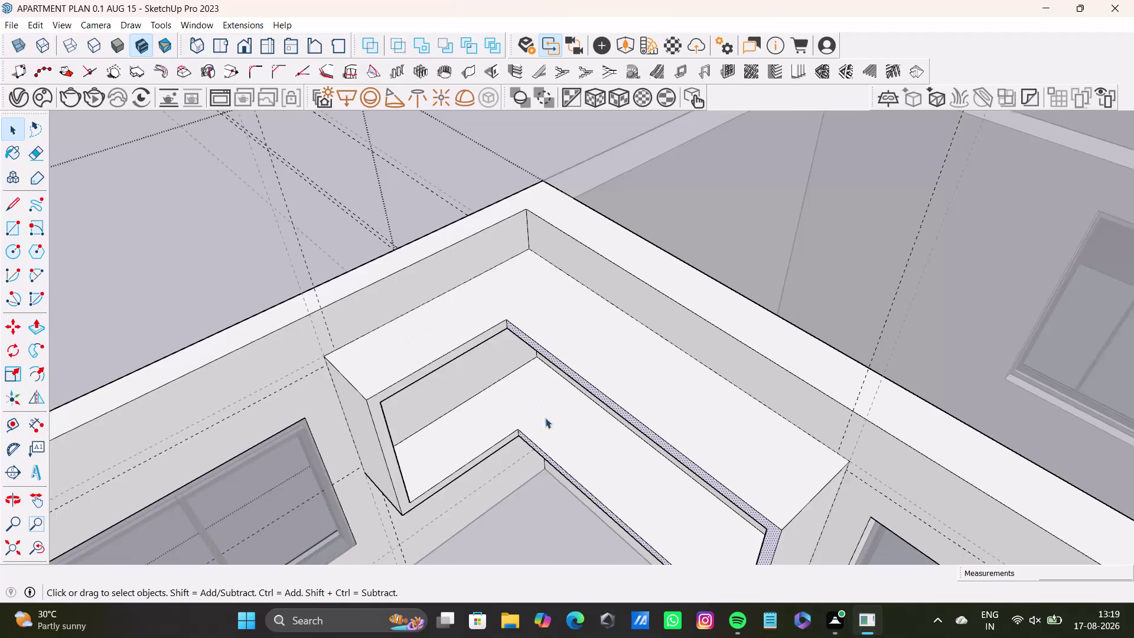
Orbit around the corner cabinet and room to inspect its top, underside and opening.
scroll(down, 3)
middle_drag(519, 434, 532, 316)
scroll(up, 3)
middle_drag(532, 309, 516, 425)
middle_drag(524, 418, 506, 374)
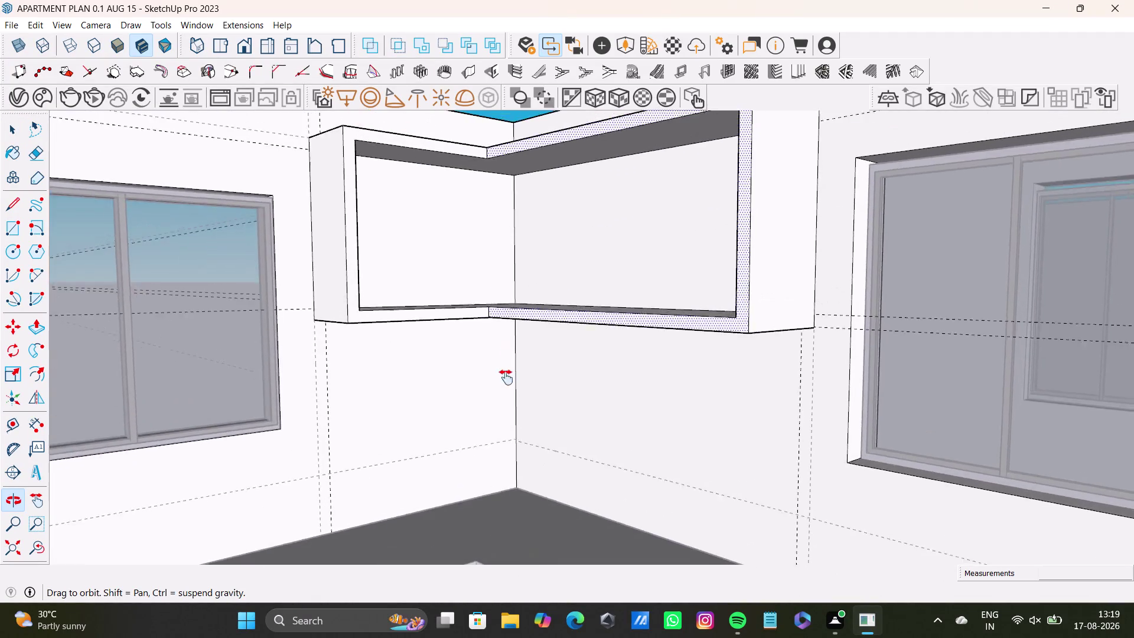
middle_drag(506, 375, 499, 435)
middle_drag(505, 405, 517, 488)
scroll(up, 3)
middle_drag(534, 383, 519, 364)
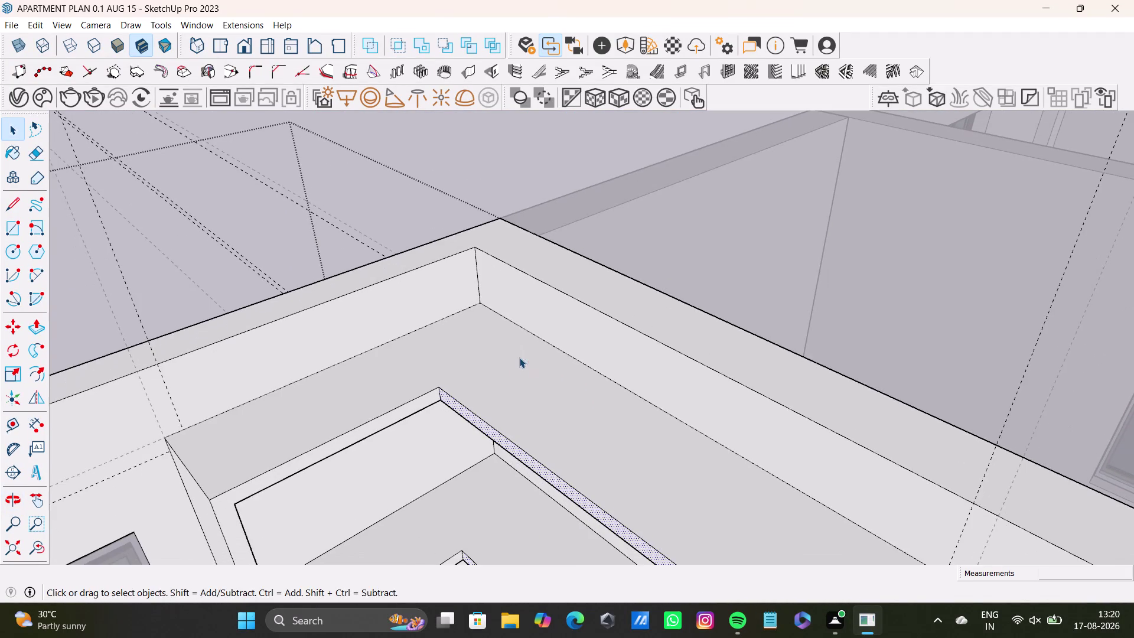
middle_drag(517, 406, 531, 330)
middle_drag(523, 407, 527, 363)
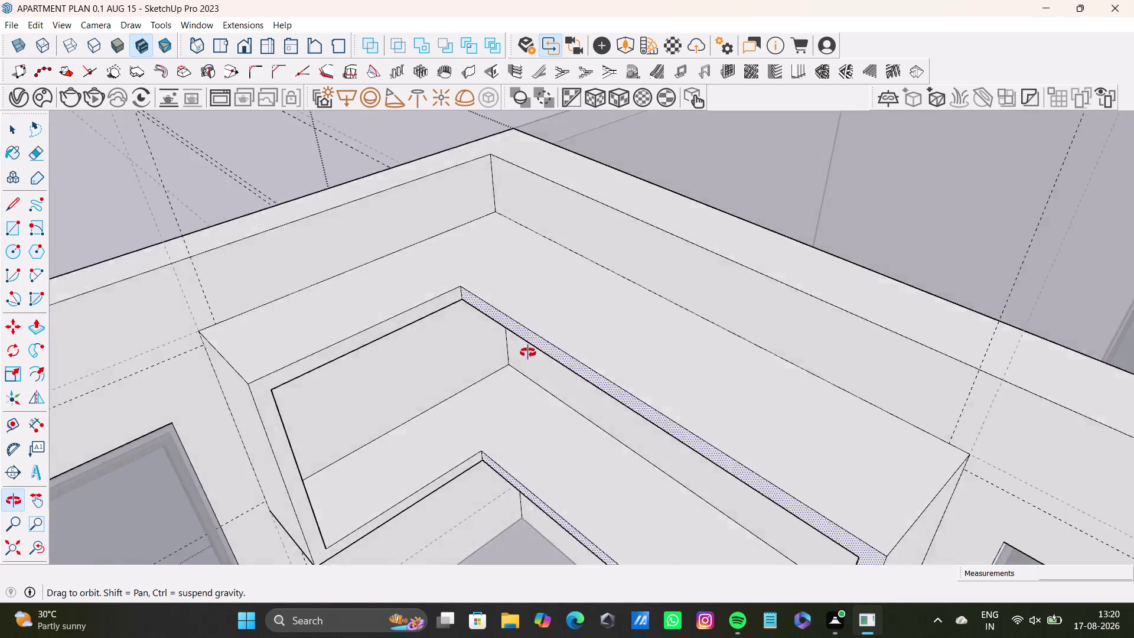
middle_drag(527, 364, 532, 460)
middle_click(536, 453)
middle_drag(543, 437, 531, 437)
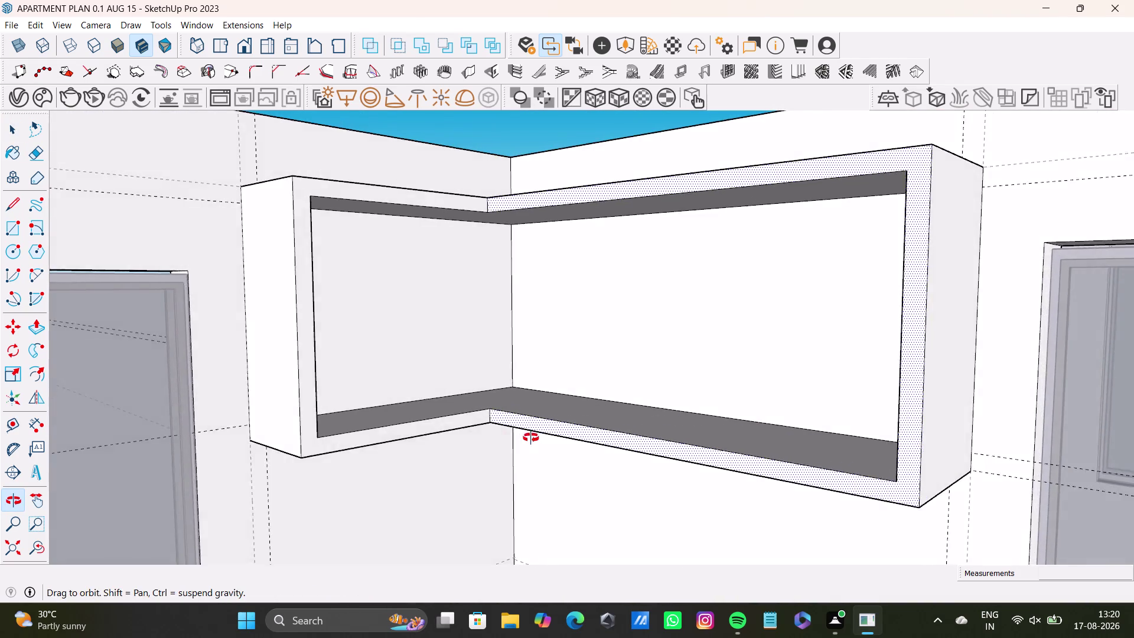
middle_drag(530, 438, 495, 430)
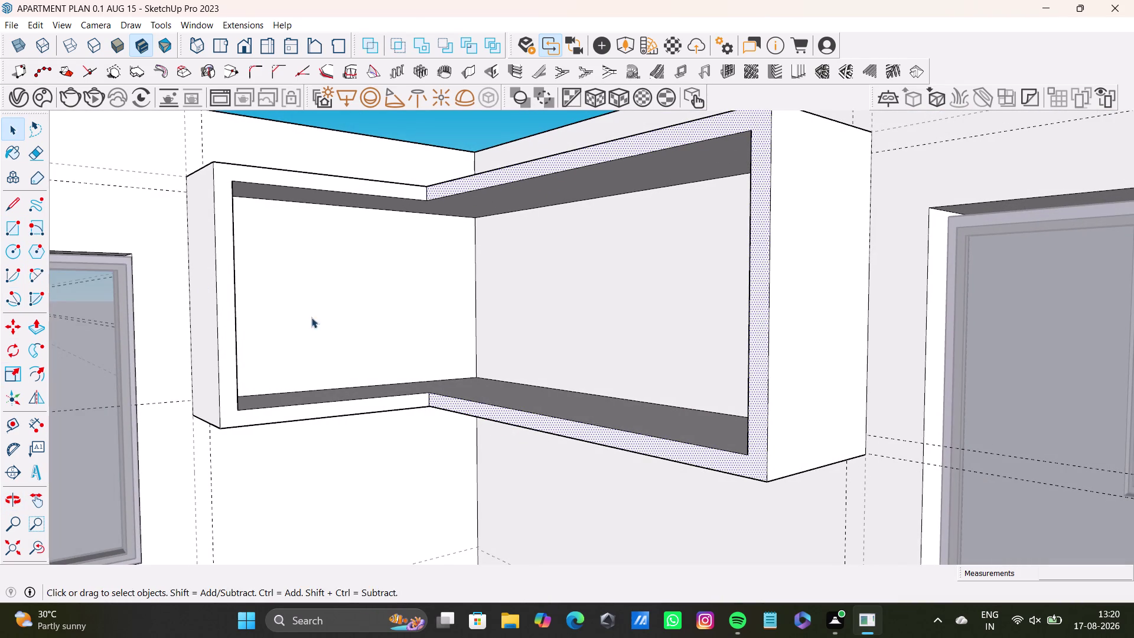
middle_drag(342, 329, 457, 361)
scroll(down, 3)
middle_drag(587, 398, 527, 453)
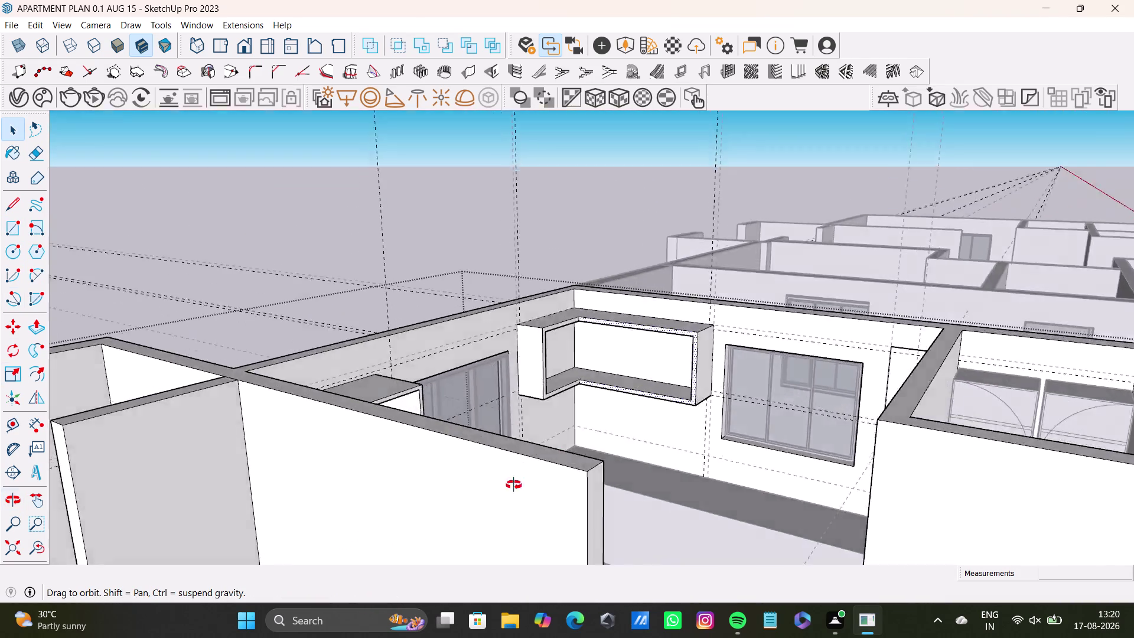
middle_drag(527, 454, 501, 618)
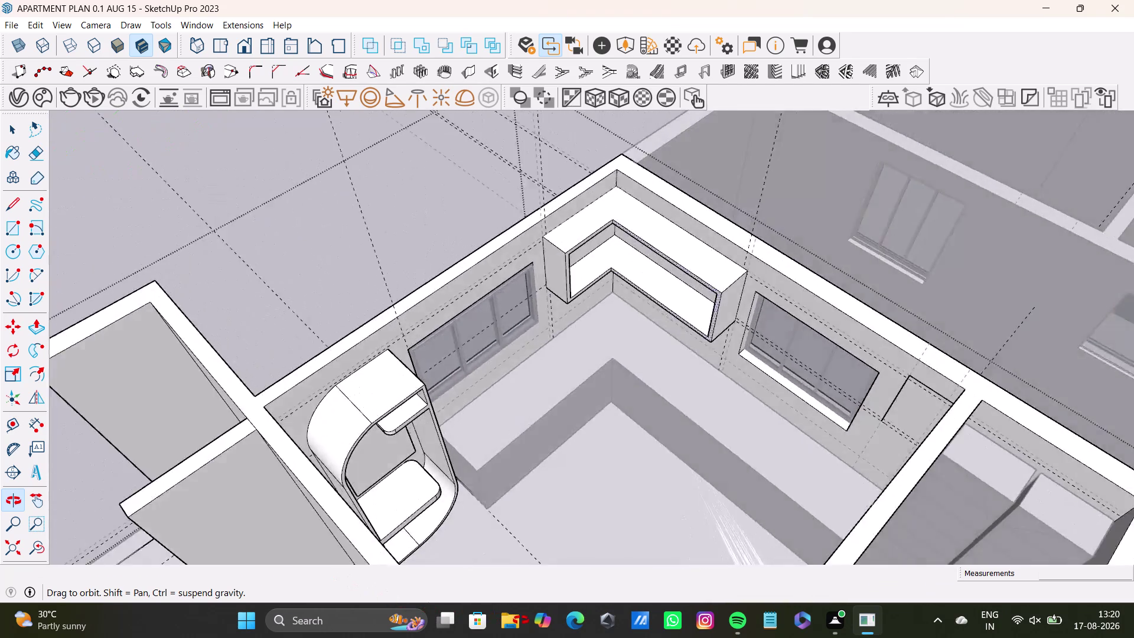
middle_drag(502, 619, 479, 370)
scroll(up, 3)
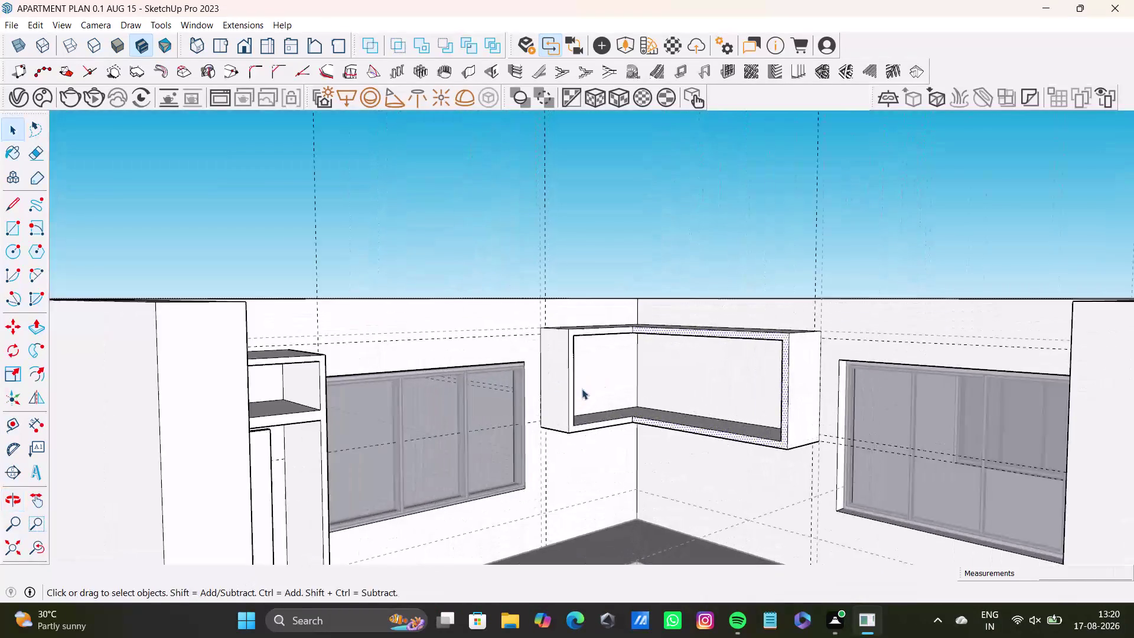
middle_drag(582, 389, 573, 490)
scroll(up, 3)
scroll(up, 3)
middle_drag(741, 486, 612, 477)
middle_drag(522, 406, 691, 426)
scroll(up, 3)
middle_drag(535, 414, 656, 415)
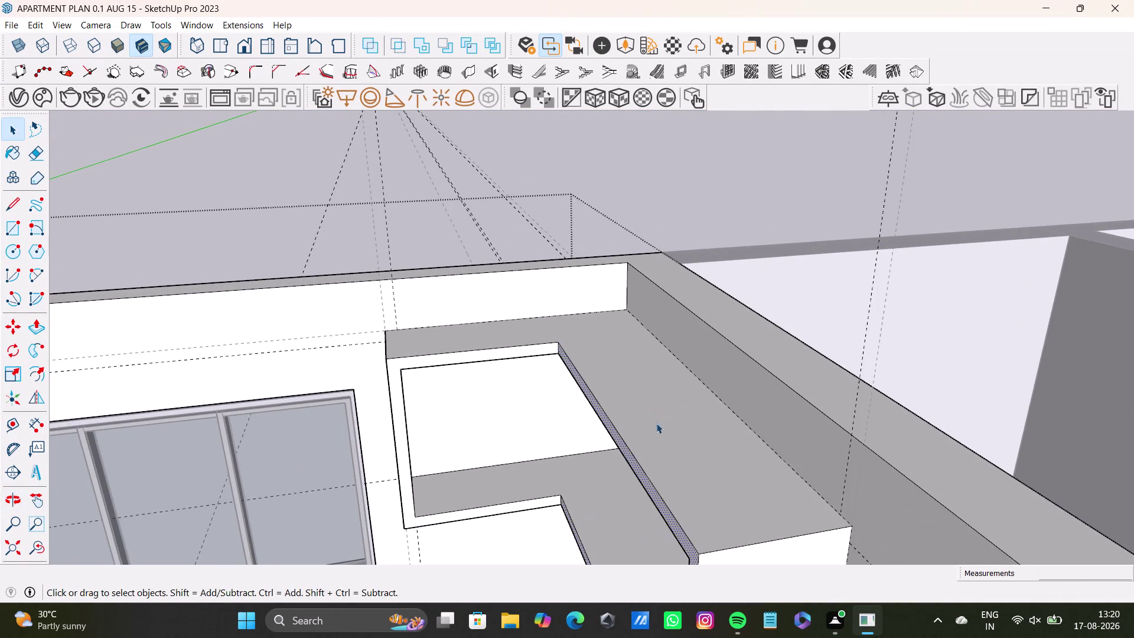
middle_drag(631, 432, 639, 377)
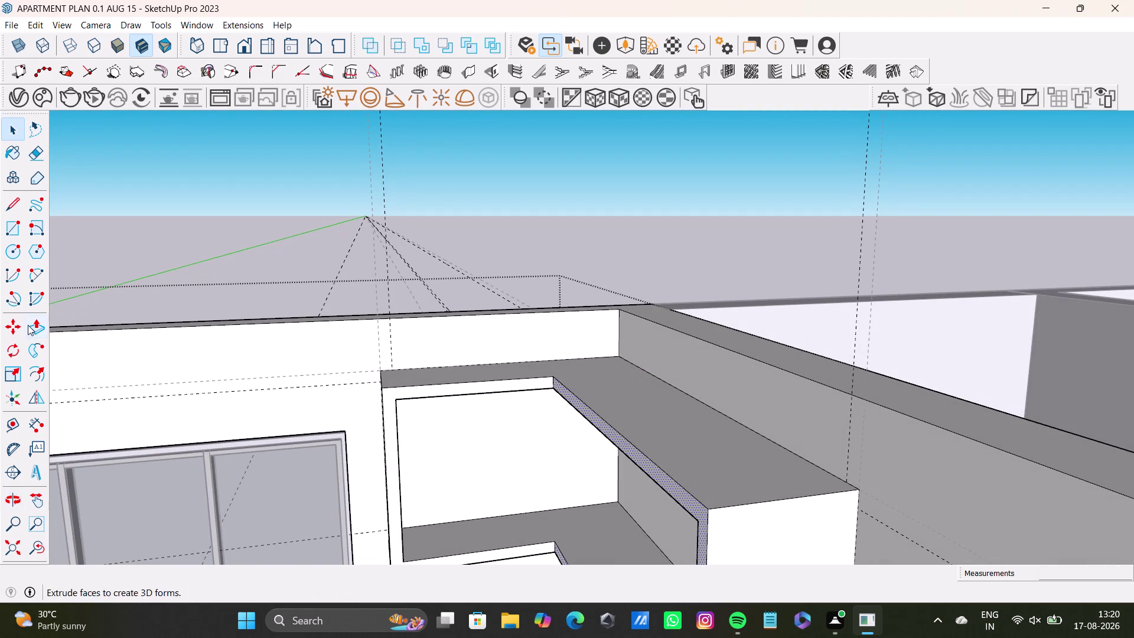
Place a guide line from the cabinet's inner side edge across its back face.
click(14, 231)
click(8, 425)
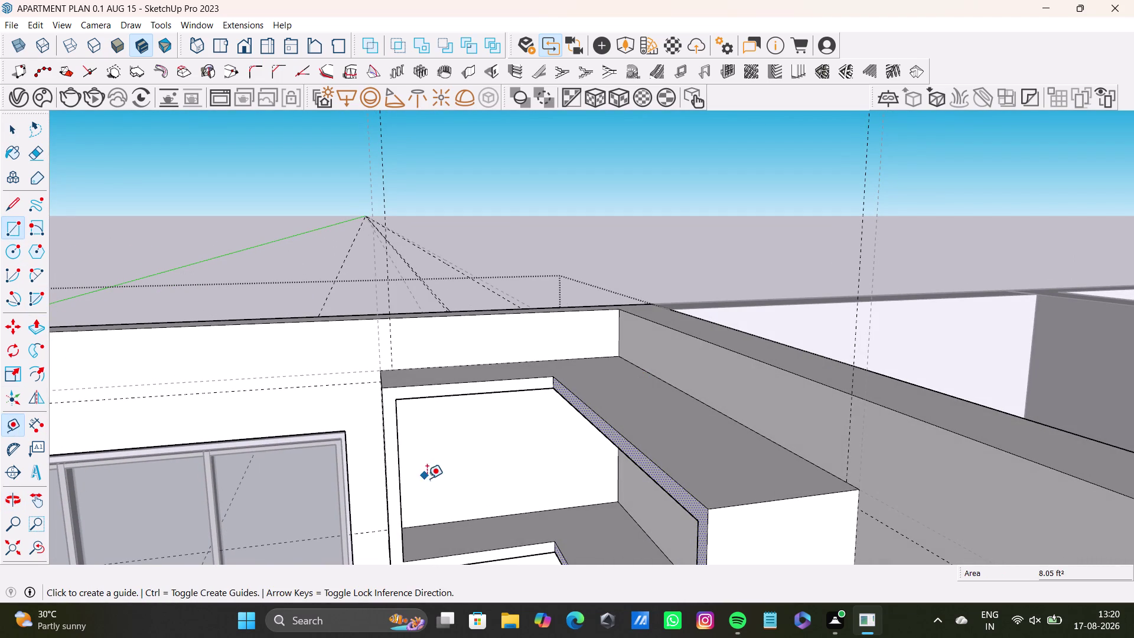
scroll(up, 3)
click(393, 485)
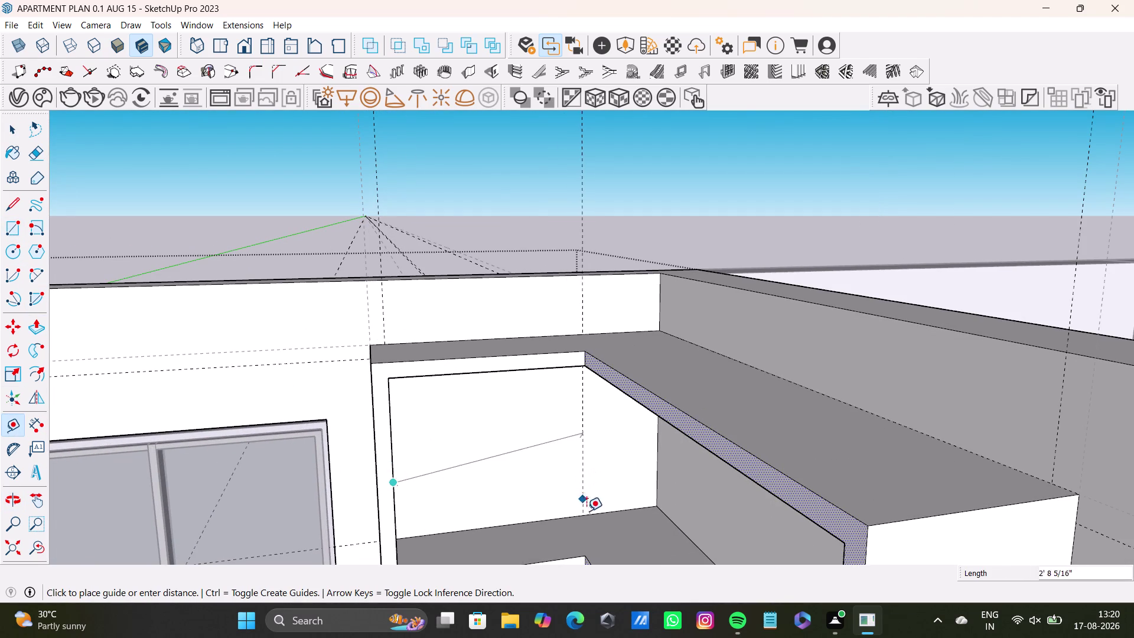
middle_drag(587, 550, 578, 476)
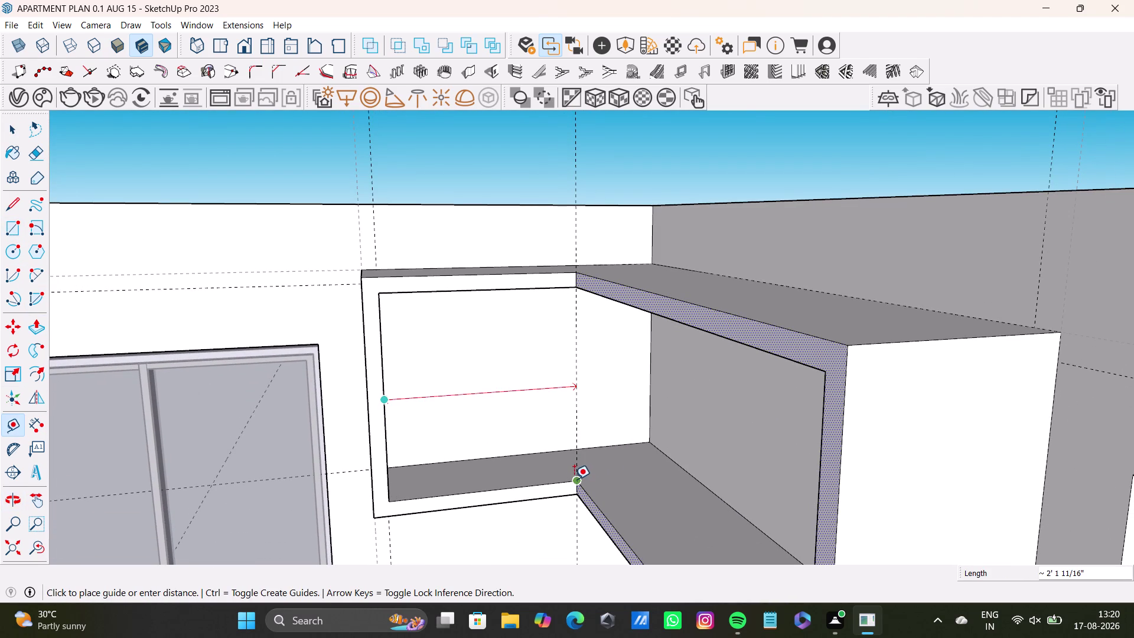
click(573, 478)
Mark guide points along the lower shelf from its inner corner, then undo the last two.
middle_drag(569, 491, 660, 516)
middle_drag(652, 433, 449, 418)
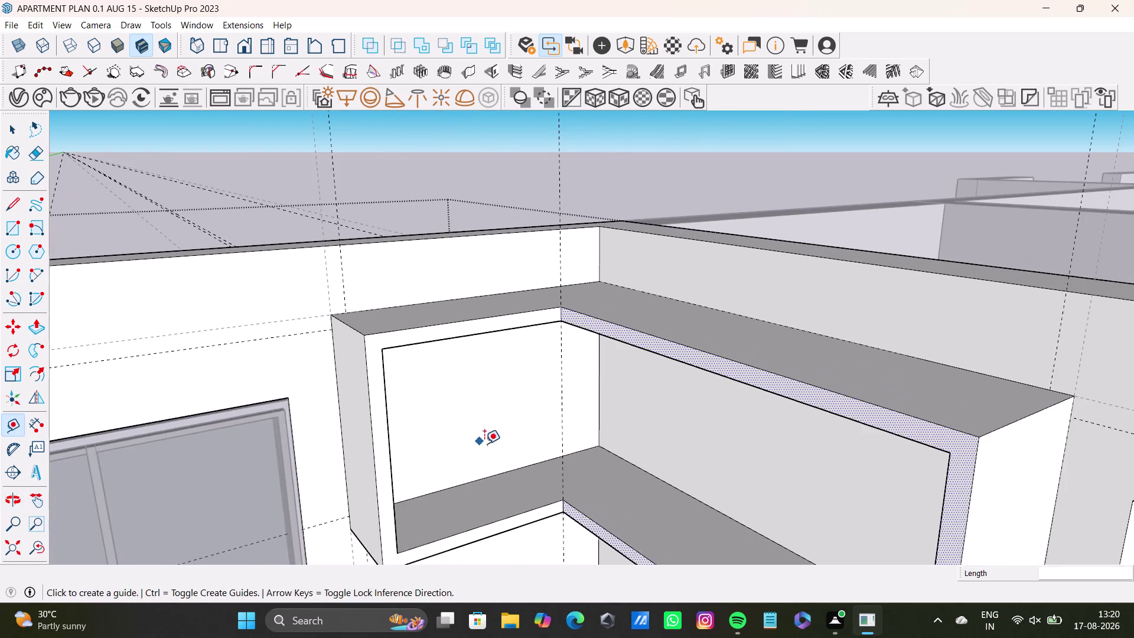
middle_drag(484, 451, 600, 507)
middle_drag(707, 466, 403, 325)
middle_drag(603, 441, 649, 451)
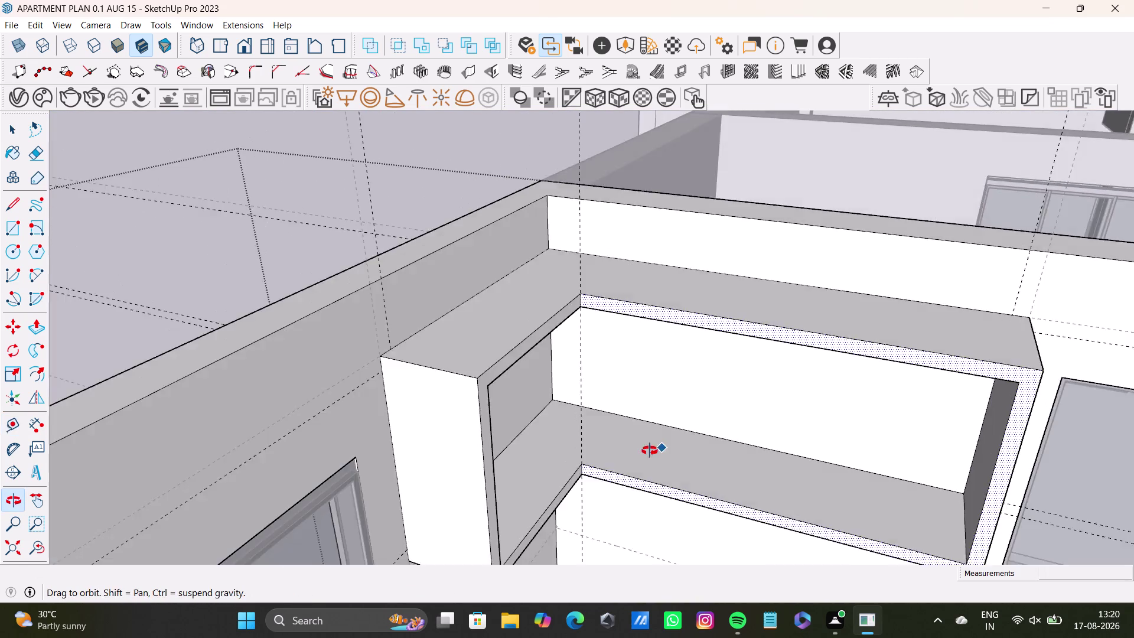
middle_drag(650, 451, 651, 421)
drag(584, 383, 592, 383)
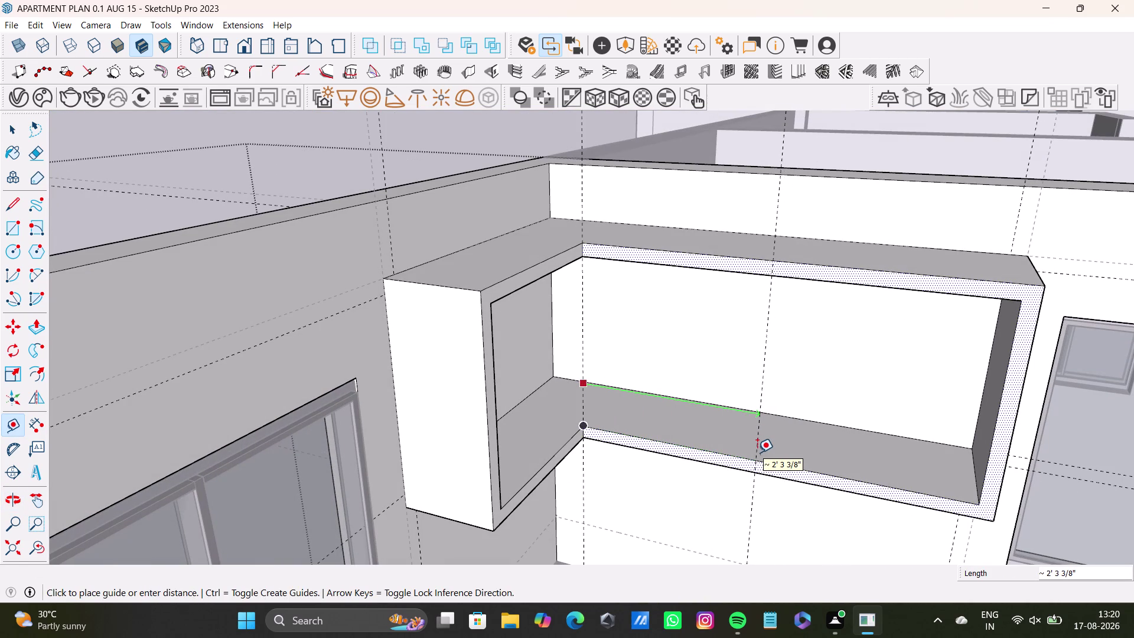
click(695, 459)
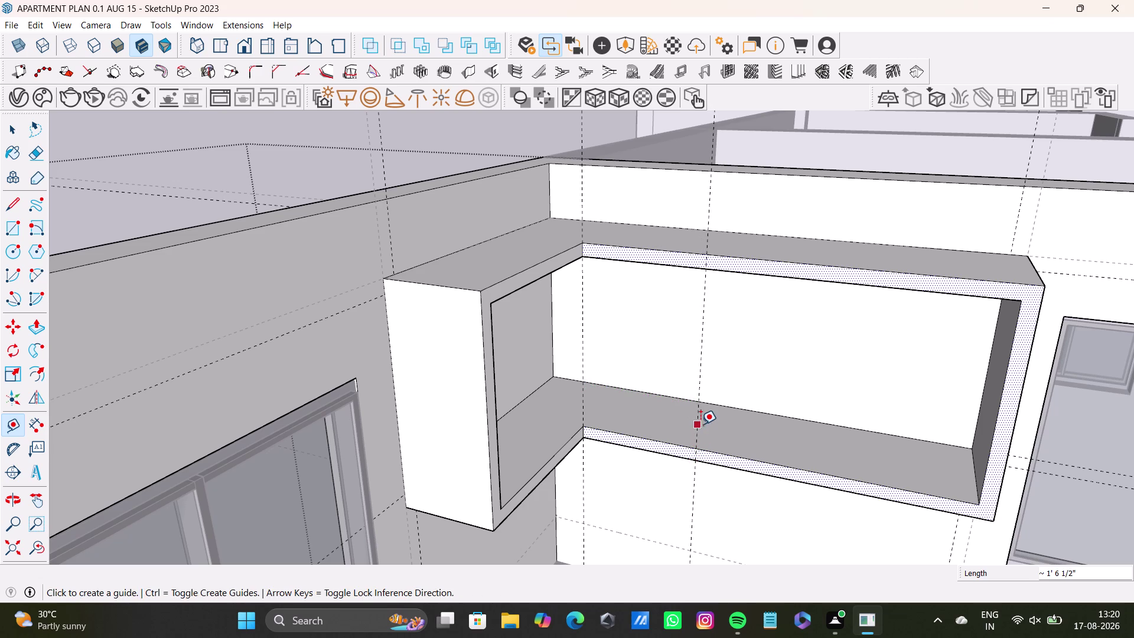
click(700, 424)
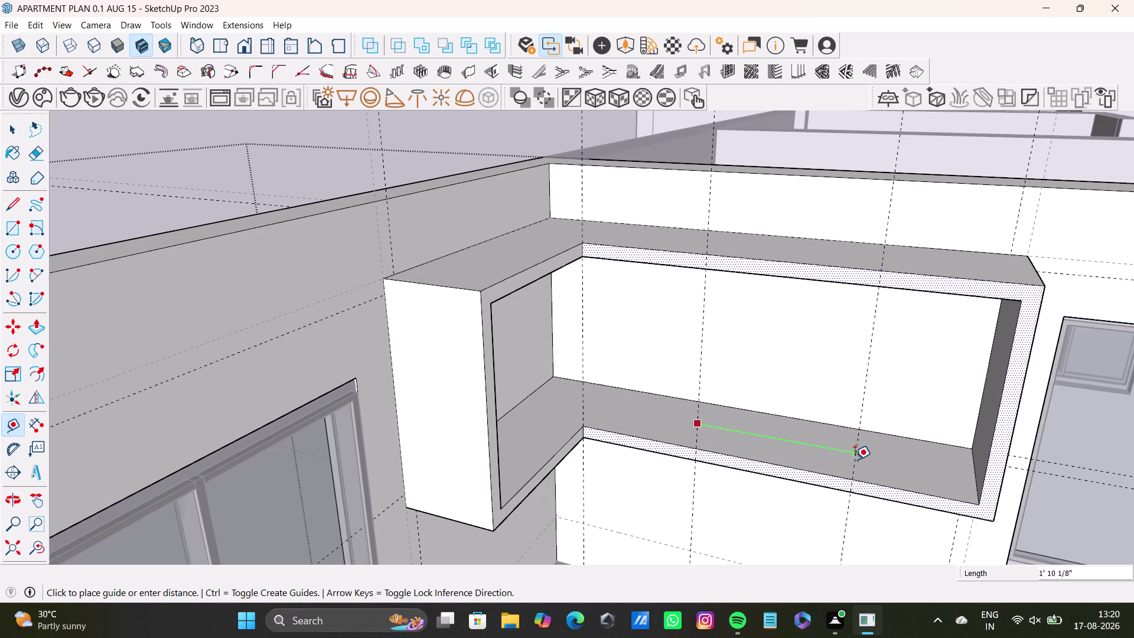
click(814, 461)
drag(814, 445, 850, 449)
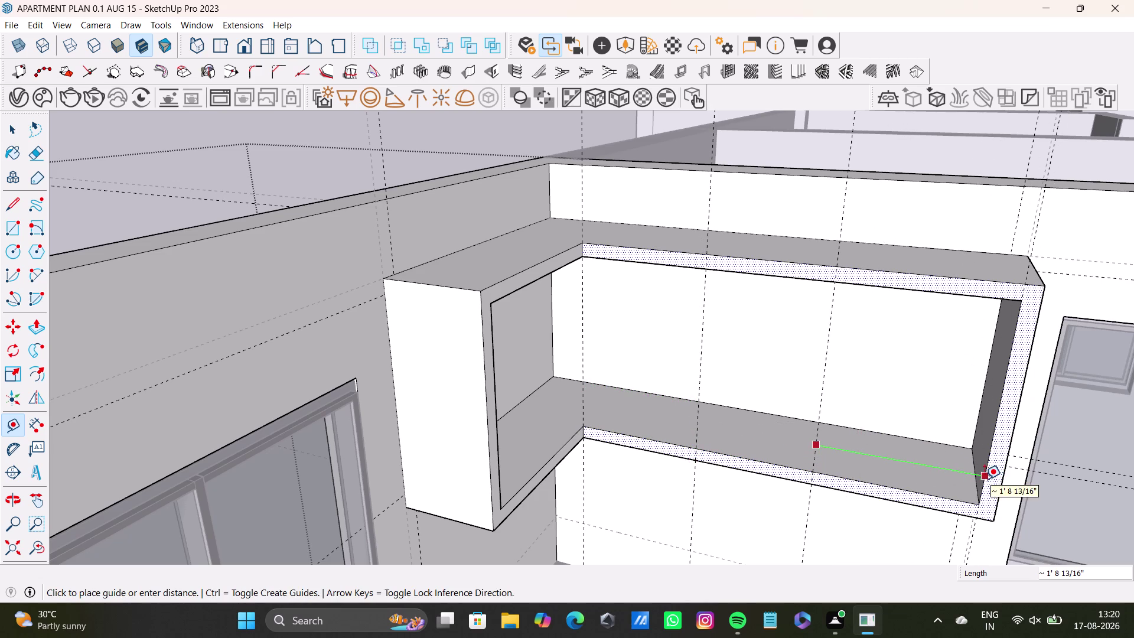
key(ctrl+z)
key(ctrl+z)
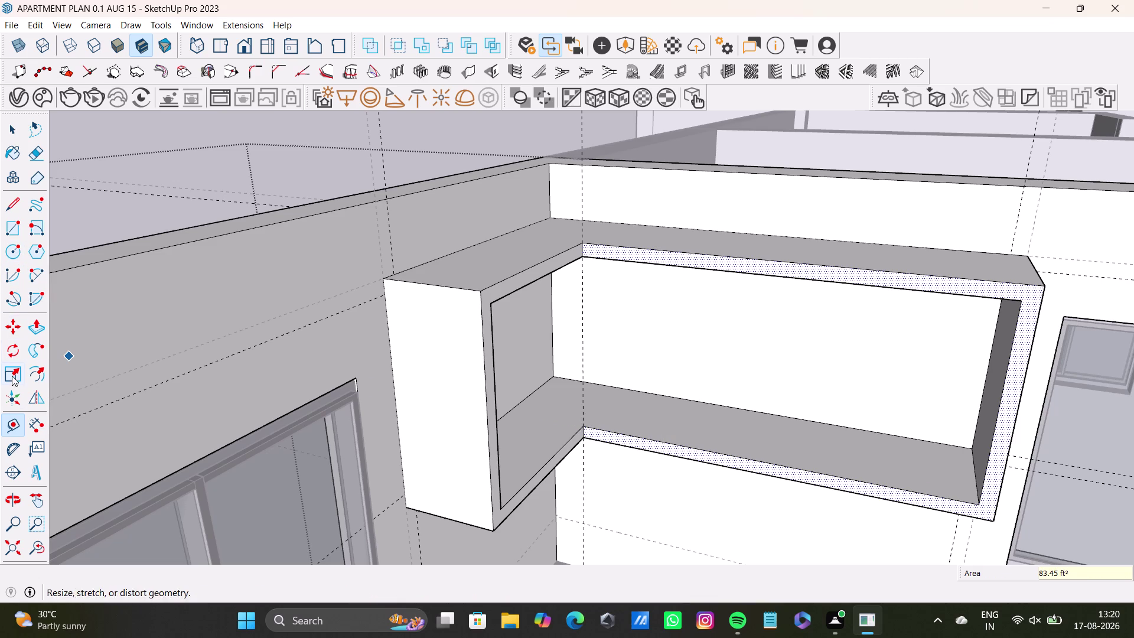
Re-mark guide points along the lower shelf out to its end, then return to Select.
drag(5, 425, 11, 424)
click(586, 386)
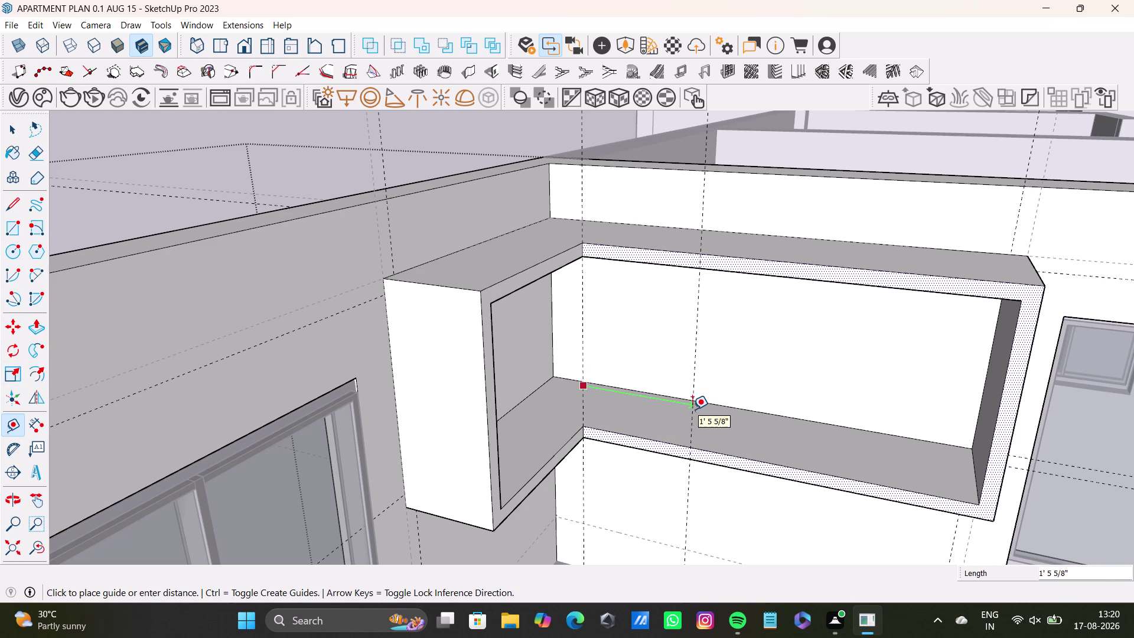
click(691, 409)
drag(693, 411, 703, 412)
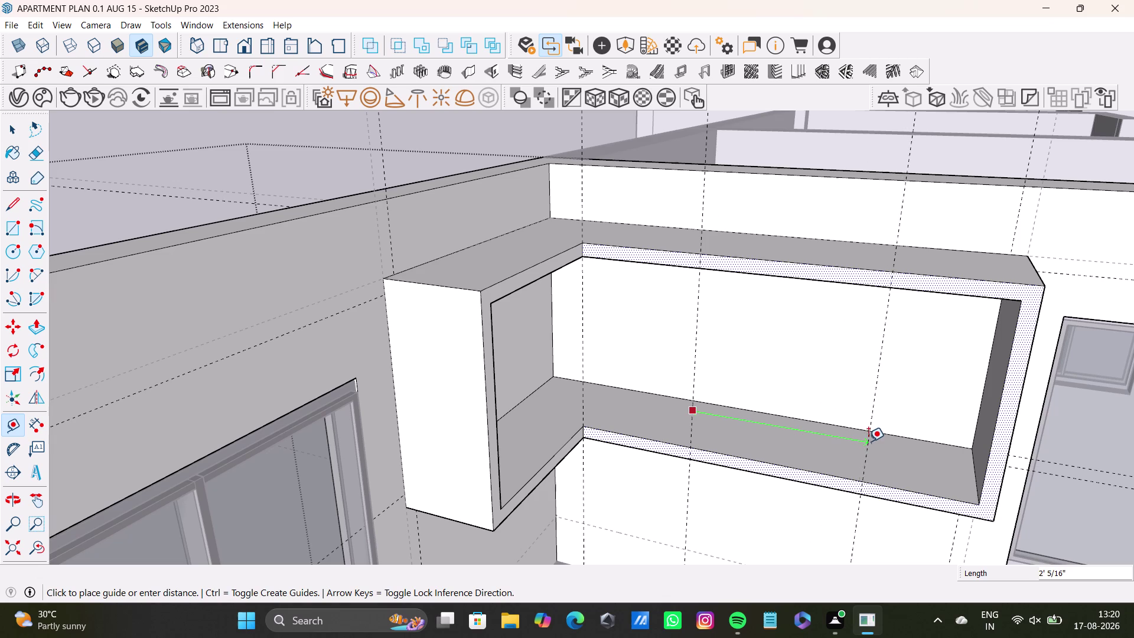
click(872, 442)
click(869, 441)
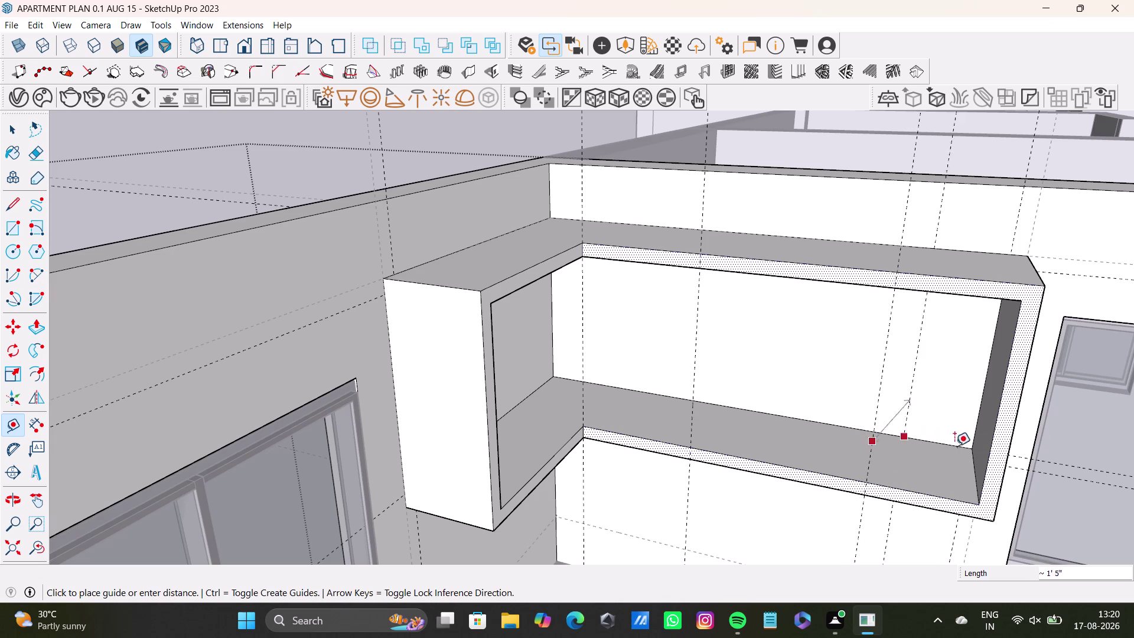
click(989, 457)
key(space)
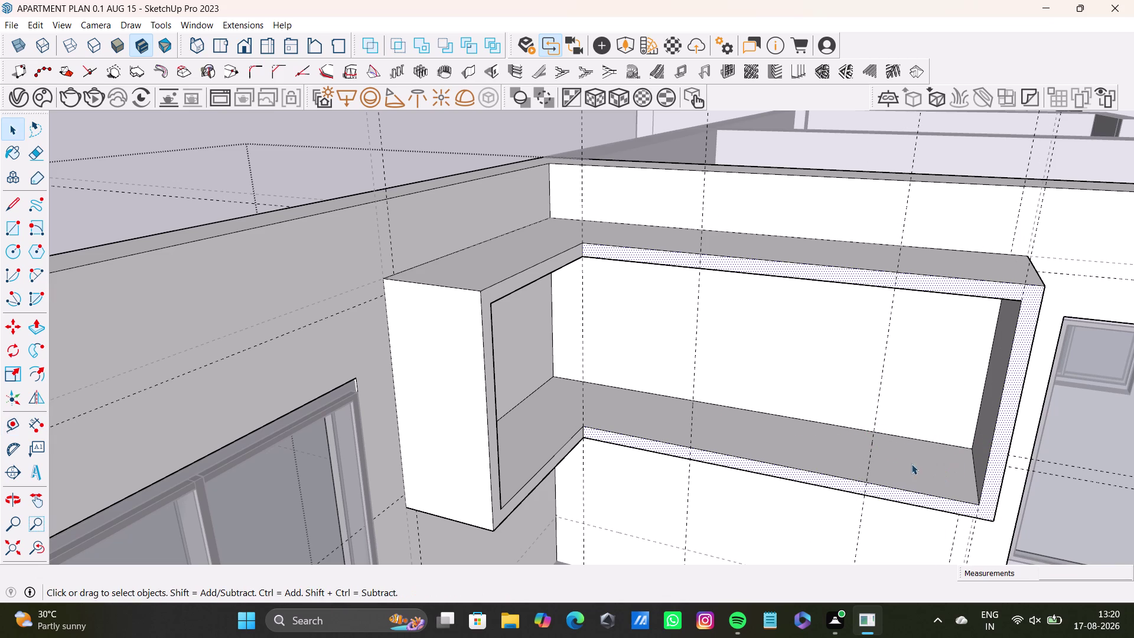
middle_drag(911, 463, 811, 465)
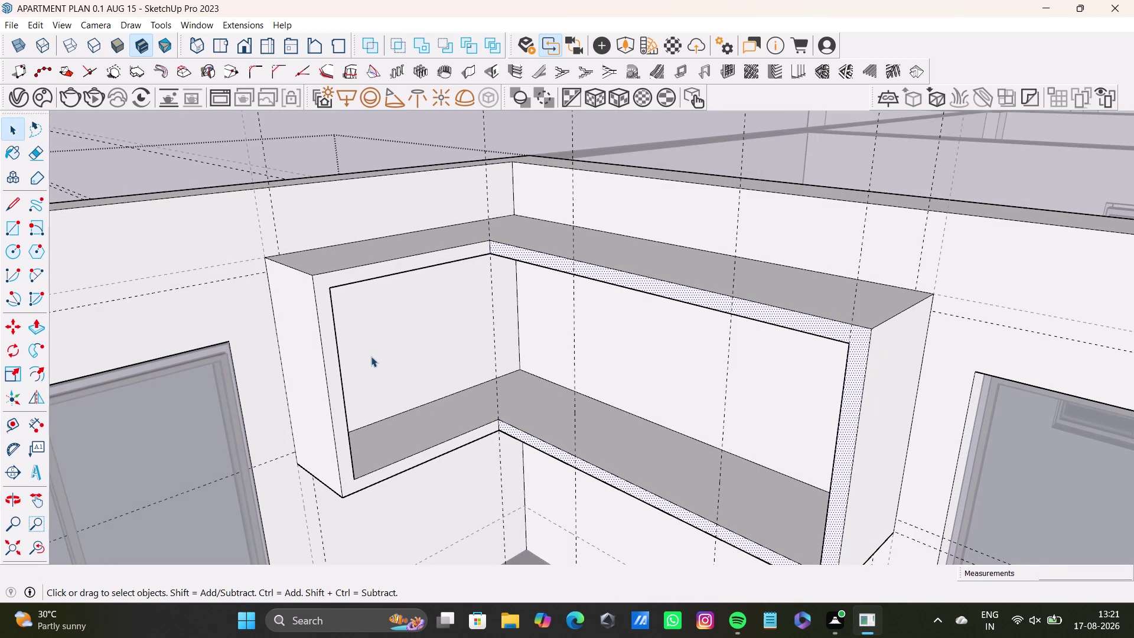
click(12, 229)
scroll(up, 3)
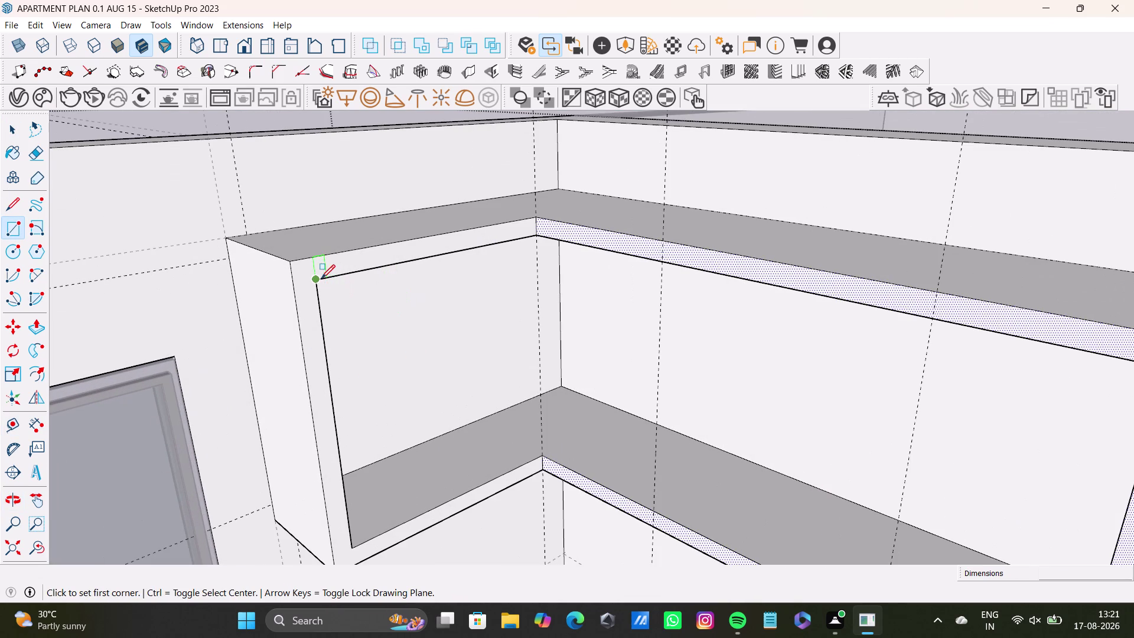
click(319, 280)
click(540, 454)
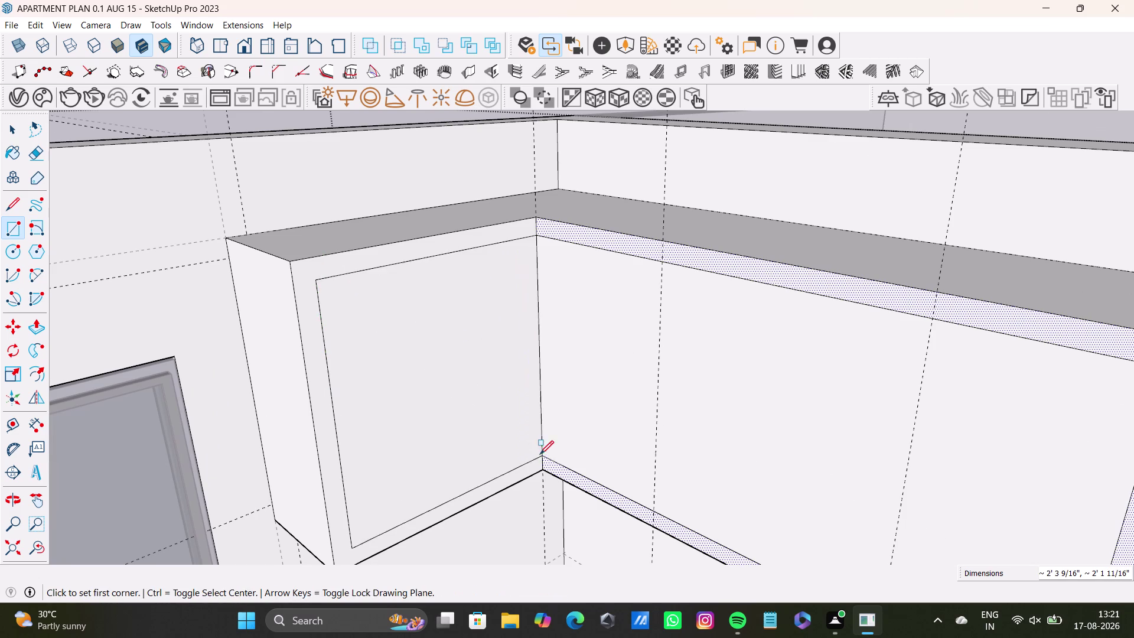
middle_drag(559, 470, 667, 494)
middle_drag(676, 421, 605, 399)
middle_drag(633, 412, 565, 362)
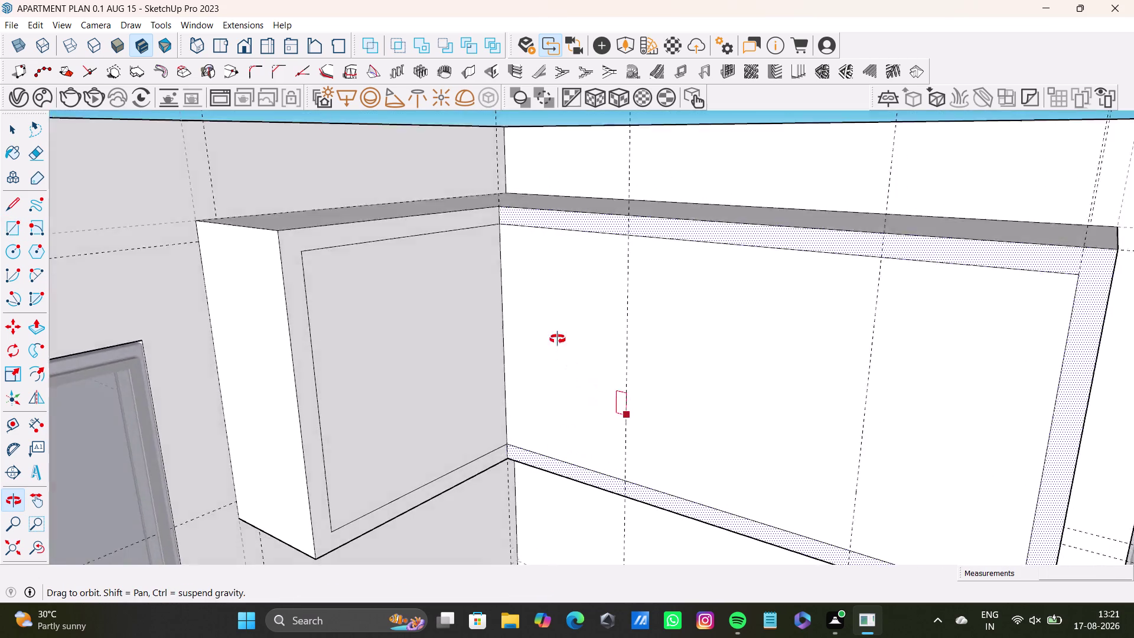
middle_drag(565, 362, 562, 319)
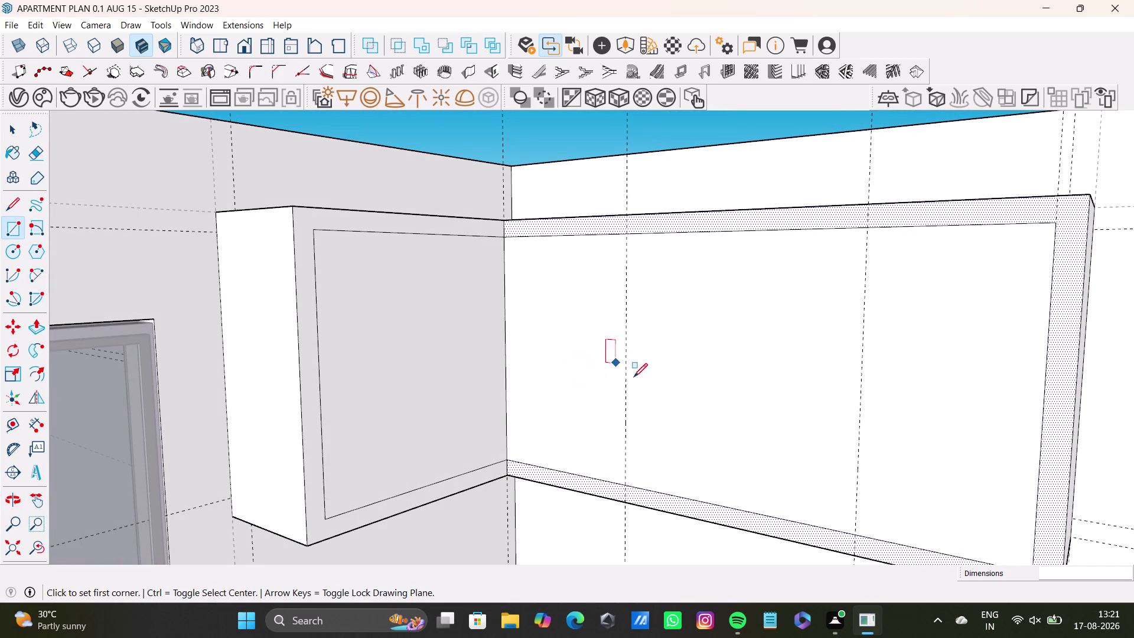
middle_drag(572, 400, 566, 440)
key(ctrl+z)
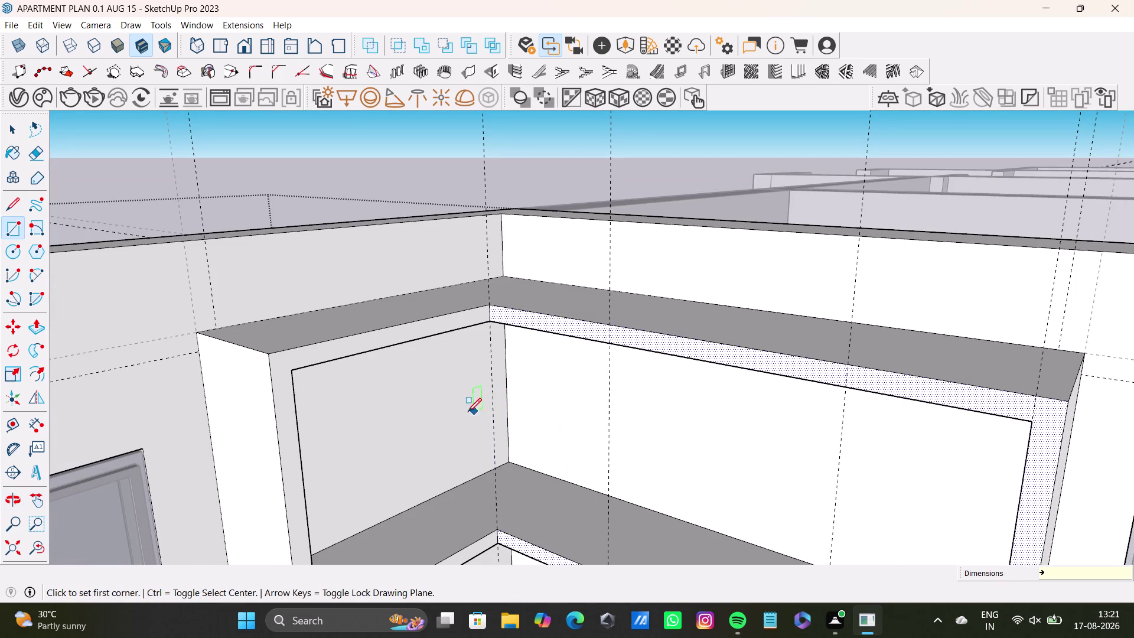
middle_drag(496, 427, 495, 326)
middle_drag(529, 338, 506, 329)
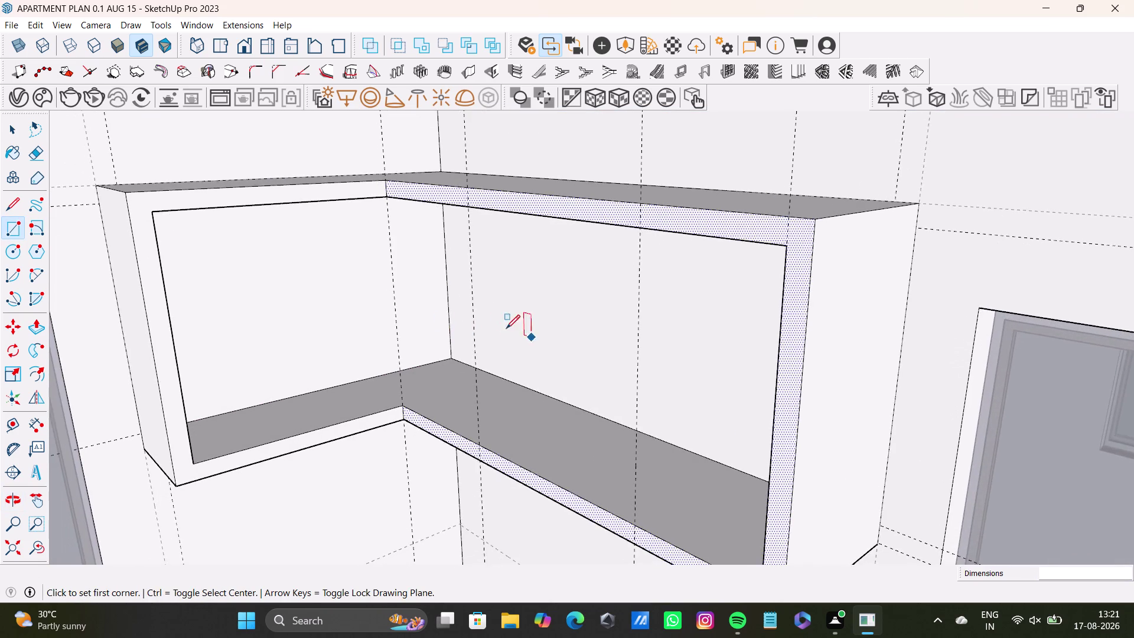
scroll(up, 3)
middle_drag(418, 328, 476, 384)
middle_drag(472, 361, 477, 350)
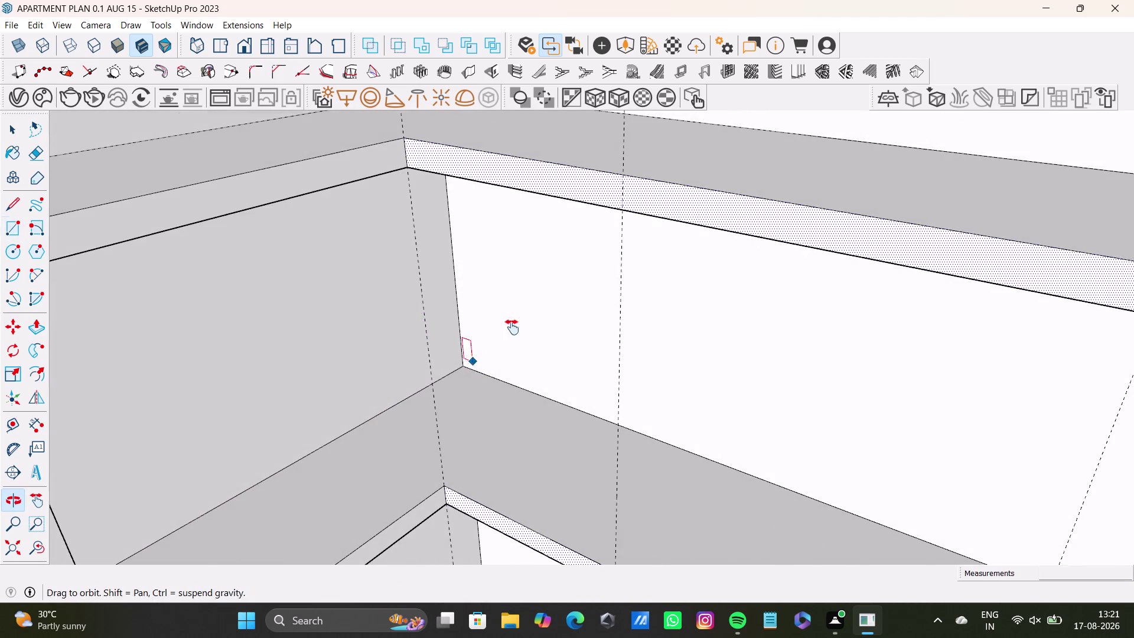
middle_drag(477, 350, 578, 304)
middle_drag(636, 342, 539, 383)
middle_drag(503, 356, 650, 353)
middle_drag(692, 372, 565, 385)
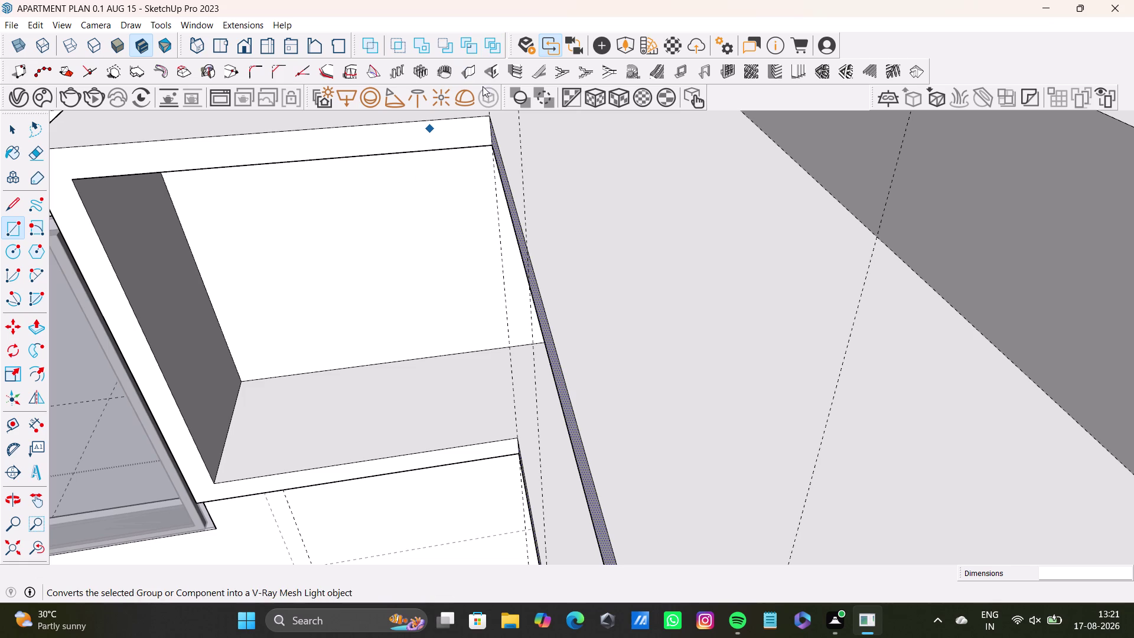
Draw a rectangular panel face across the cabinet's left front opening.
scroll(down, 3)
middle_drag(384, 297, 560, 298)
middle_drag(571, 293, 557, 288)
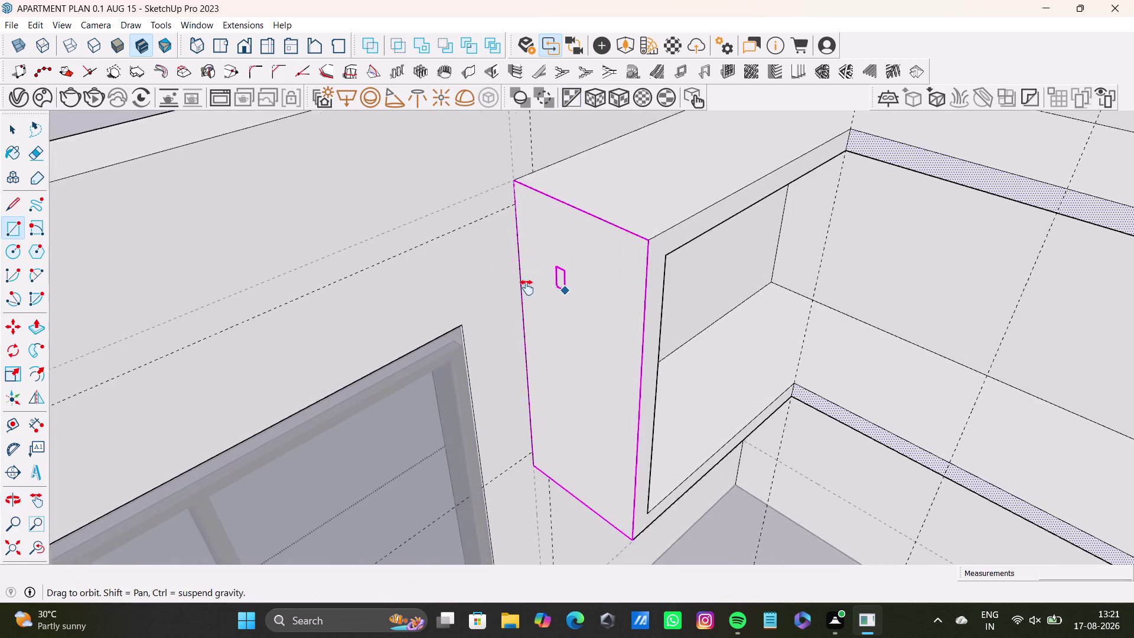
middle_drag(557, 288, 475, 293)
middle_drag(621, 330, 529, 384)
middle_drag(531, 373, 531, 348)
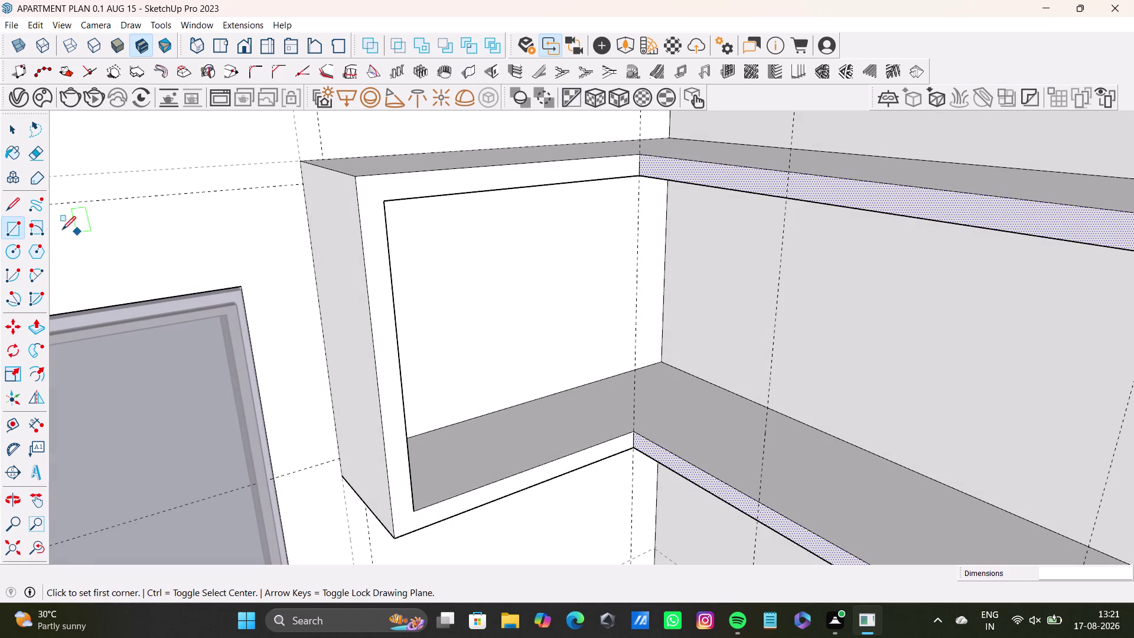
click(6, 221)
scroll(up, 3)
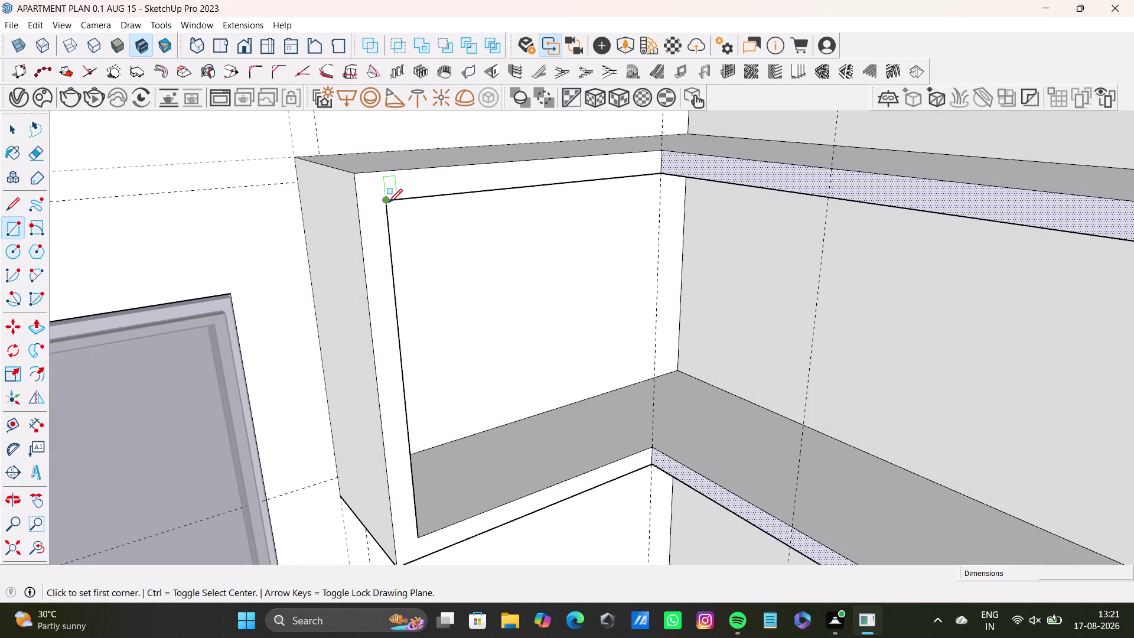
drag(389, 202, 397, 202)
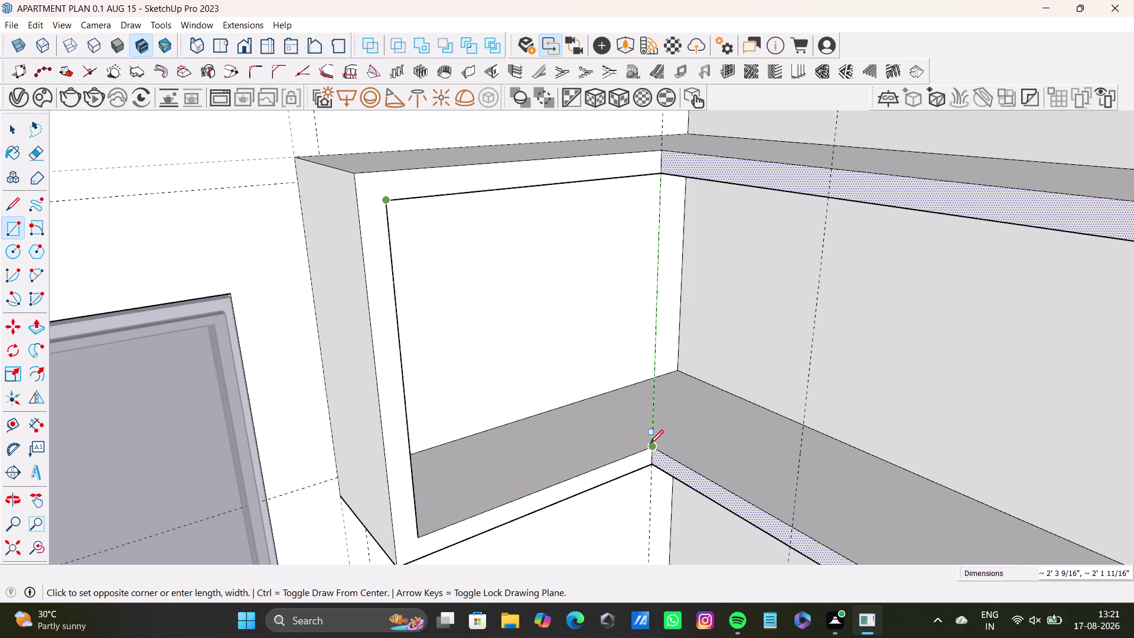
click(649, 444)
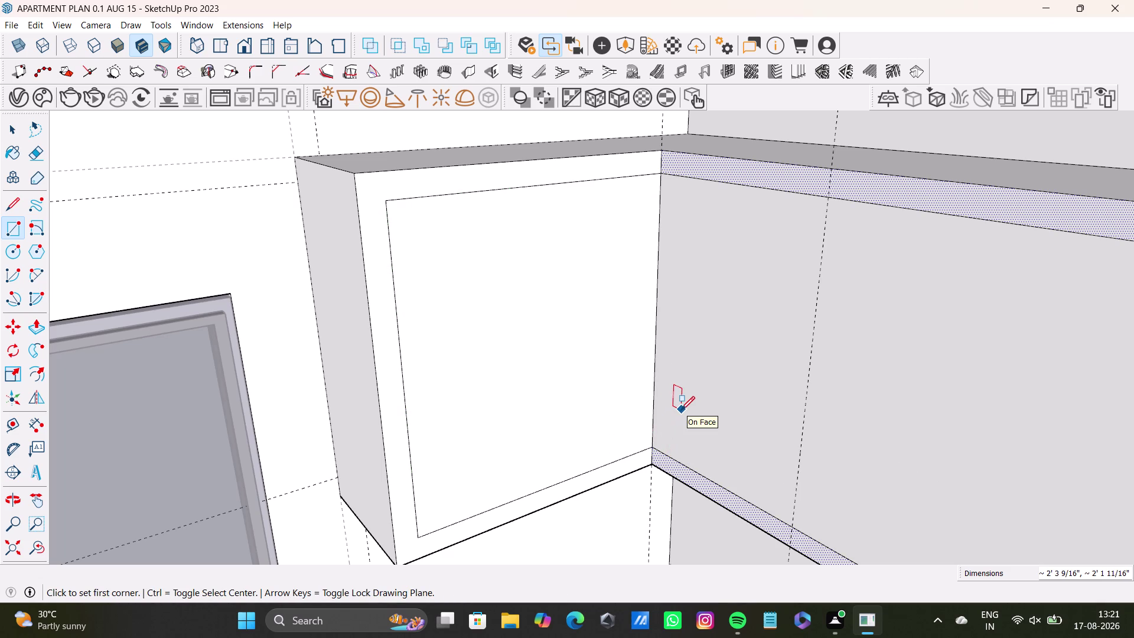
click(657, 304)
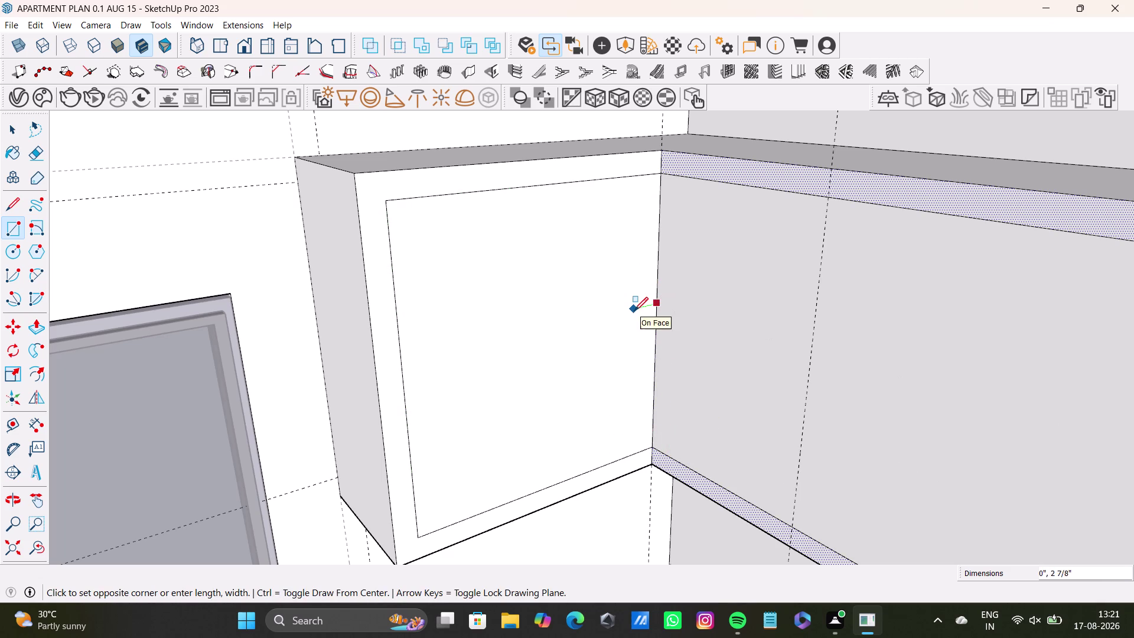
key(space)
middle_drag(681, 348, 648, 361)
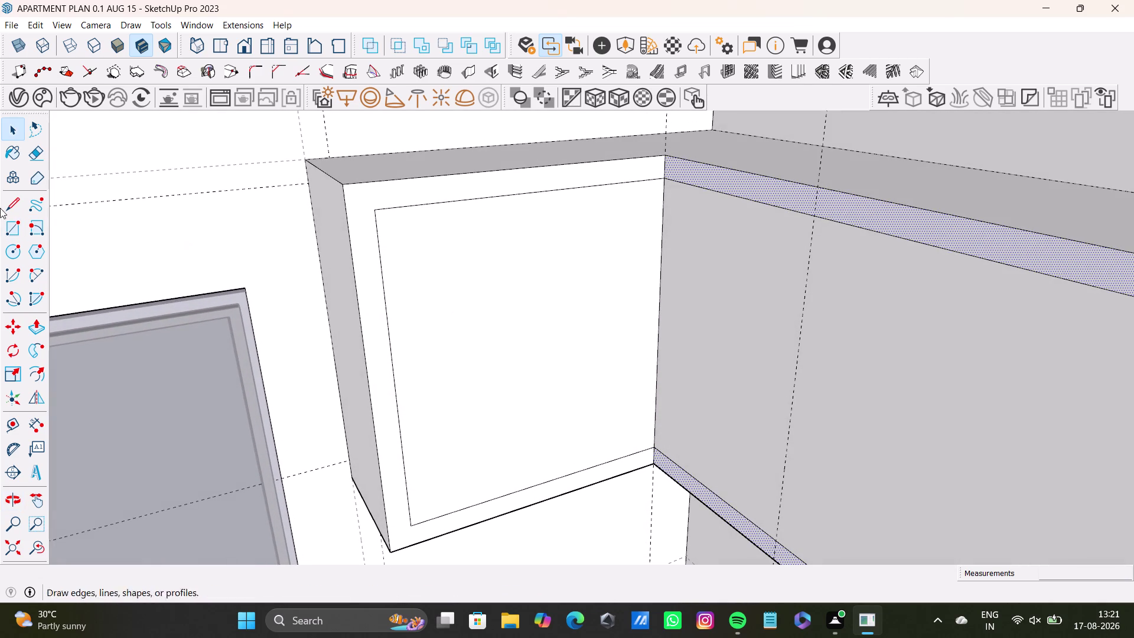
Place a guide 0.5" in from the panel's corner edge.
click(16, 423)
scroll(up, 3)
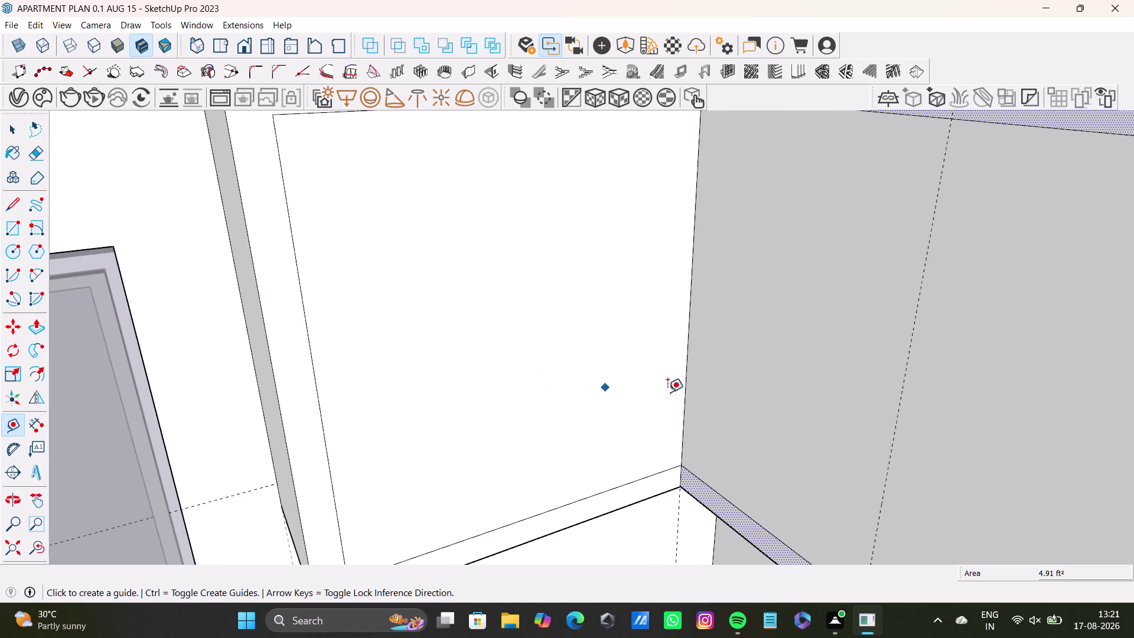
click(680, 407)
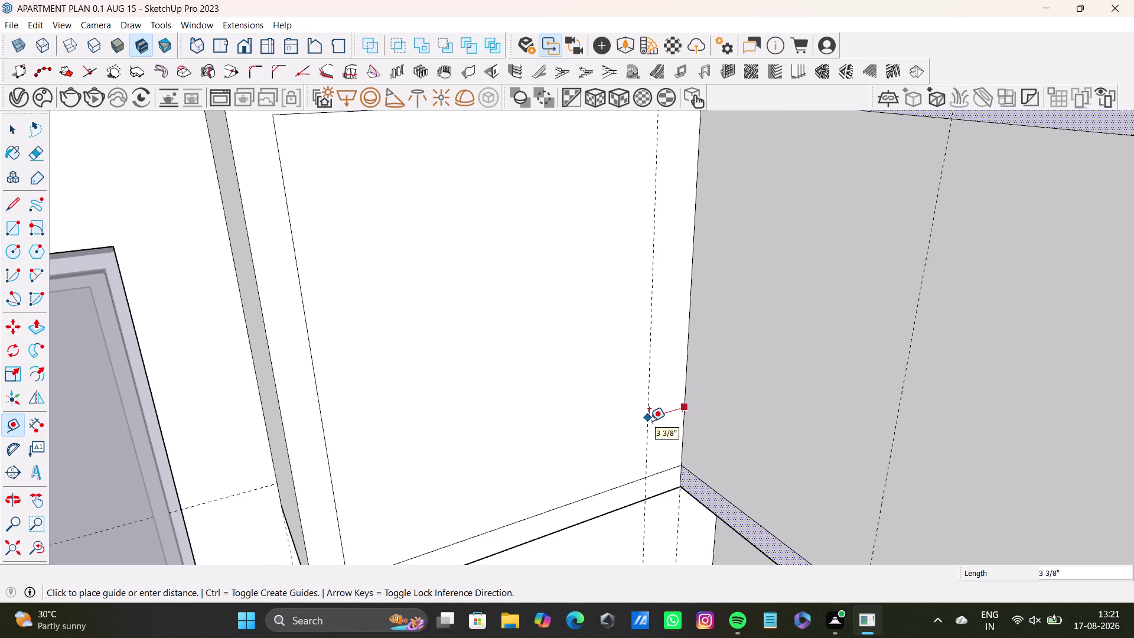
text(0.5")
key(Return)
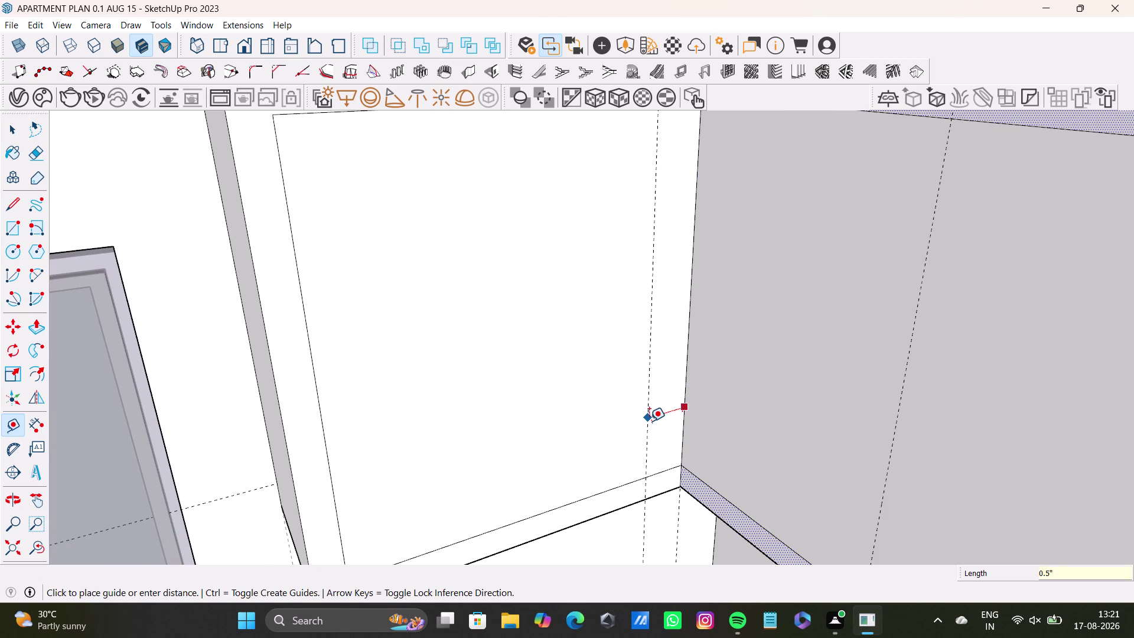
Place a second 0.5" guide from the inner corner edge on the adjoining face.
middle_drag(721, 414, 775, 427)
middle_drag(756, 372, 658, 418)
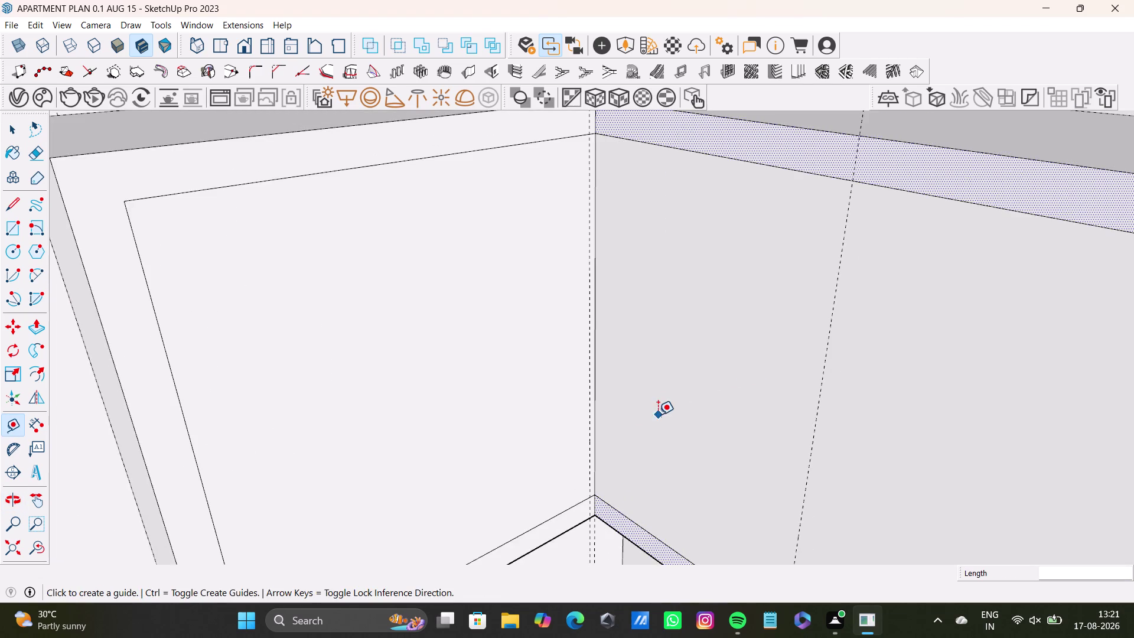
scroll(up, 3)
middle_drag(677, 406, 698, 457)
scroll(down, 3)
click(753, 430)
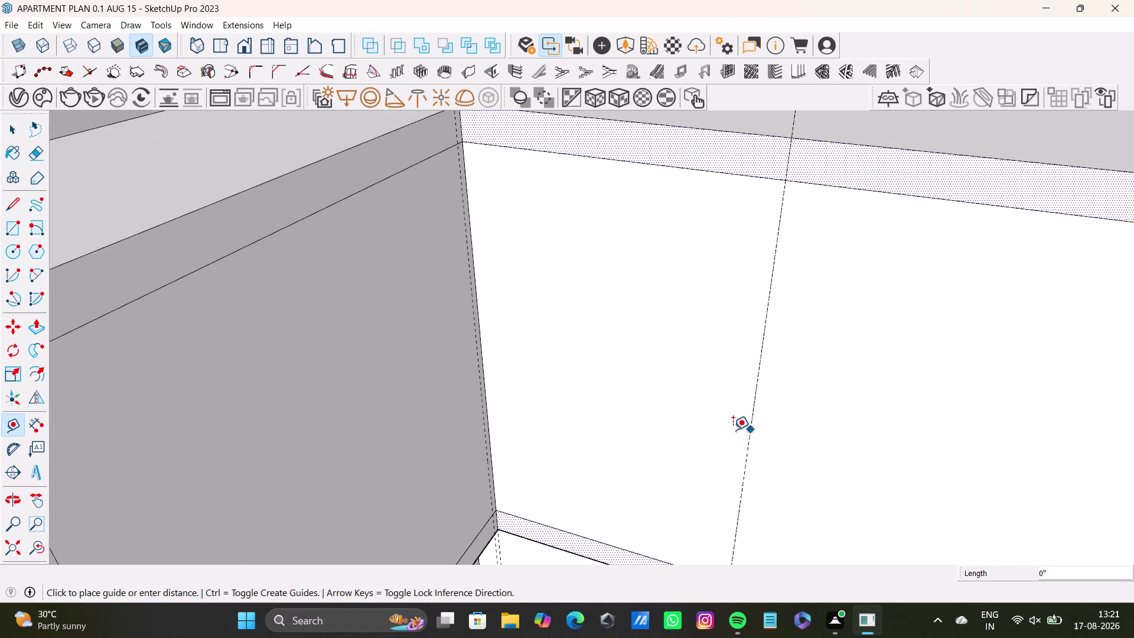
text(0.)
key(5)
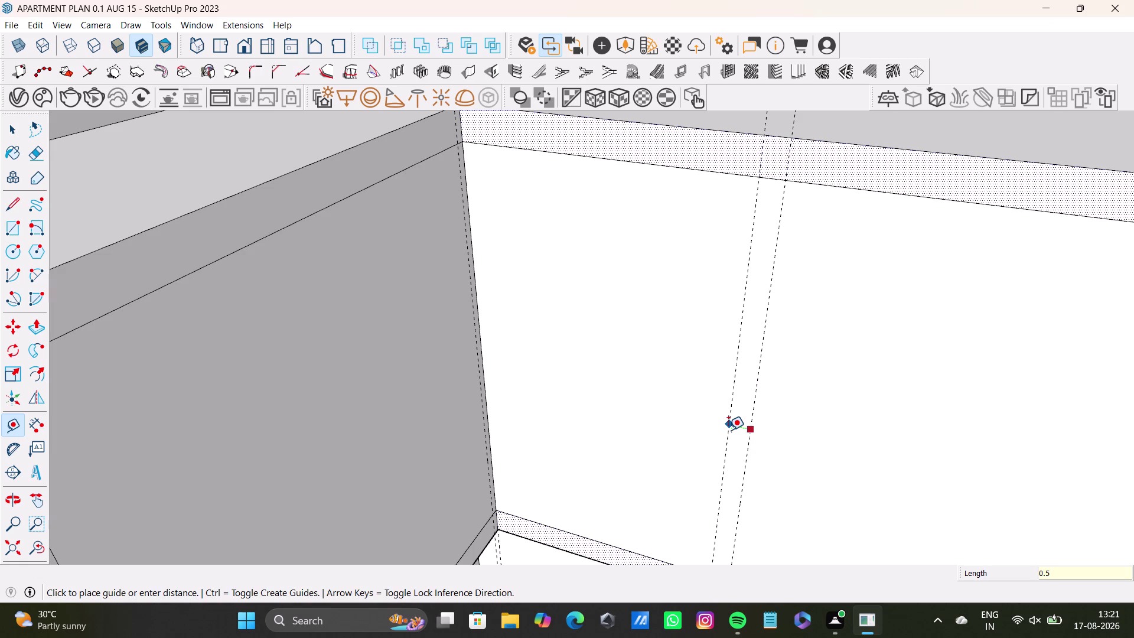
key(shift+quotedbl)
click(728, 430)
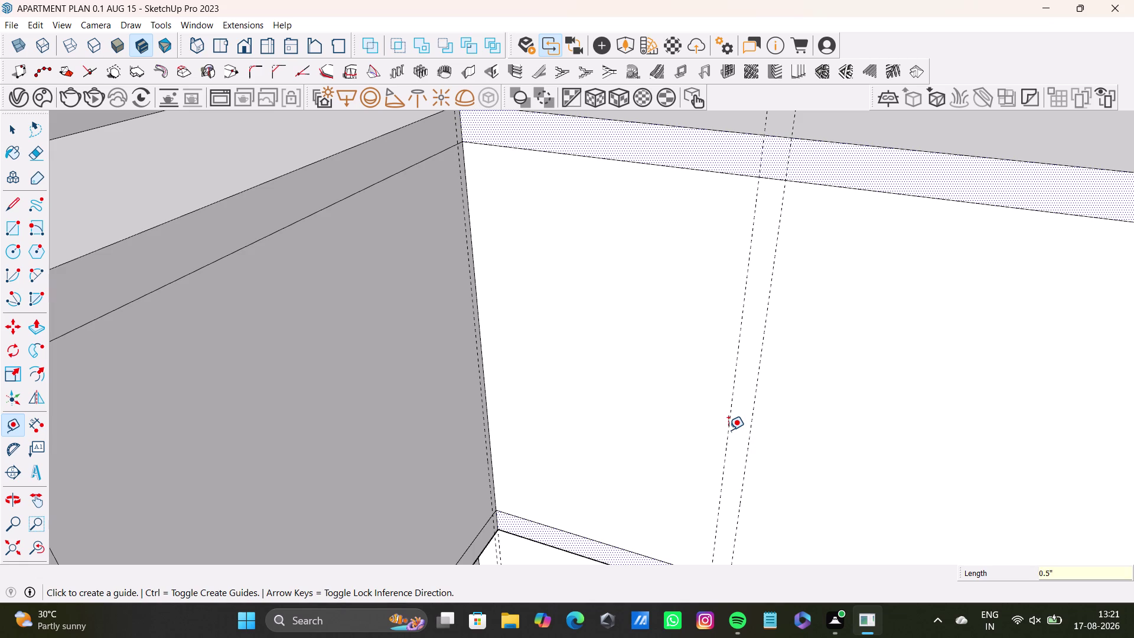
key(Return)
Stop placing guide lines and view the long cabinet front.
scroll(down, 3)
middle_drag(798, 440, 497, 317)
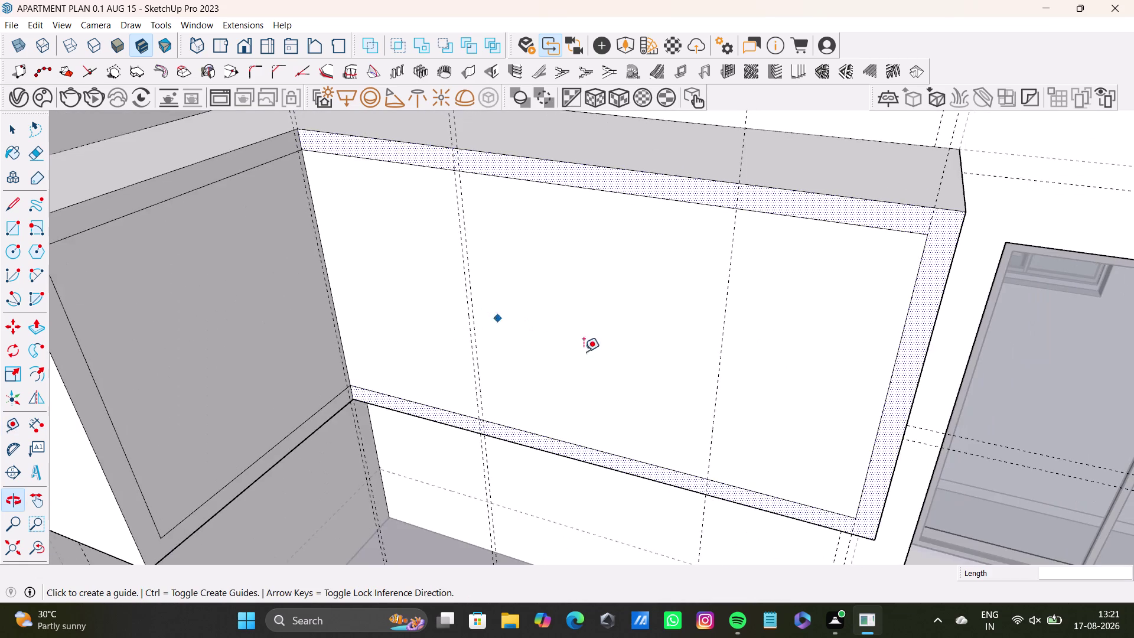
scroll(up, 3)
click(720, 366)
key(space)
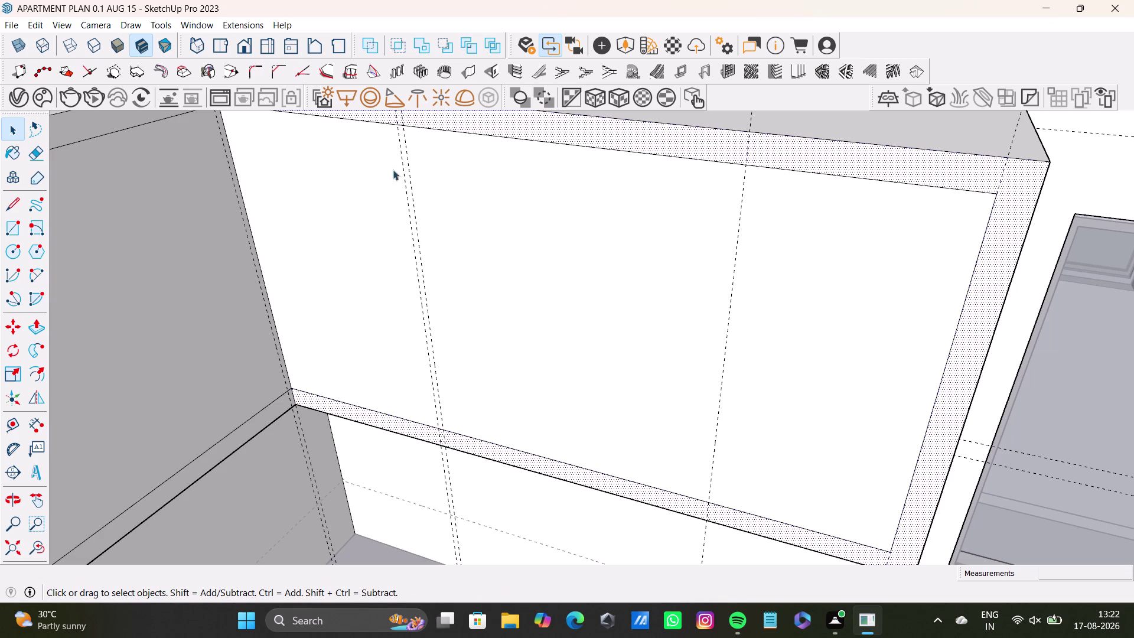
scroll(down, 3)
middle_drag(573, 371, 585, 342)
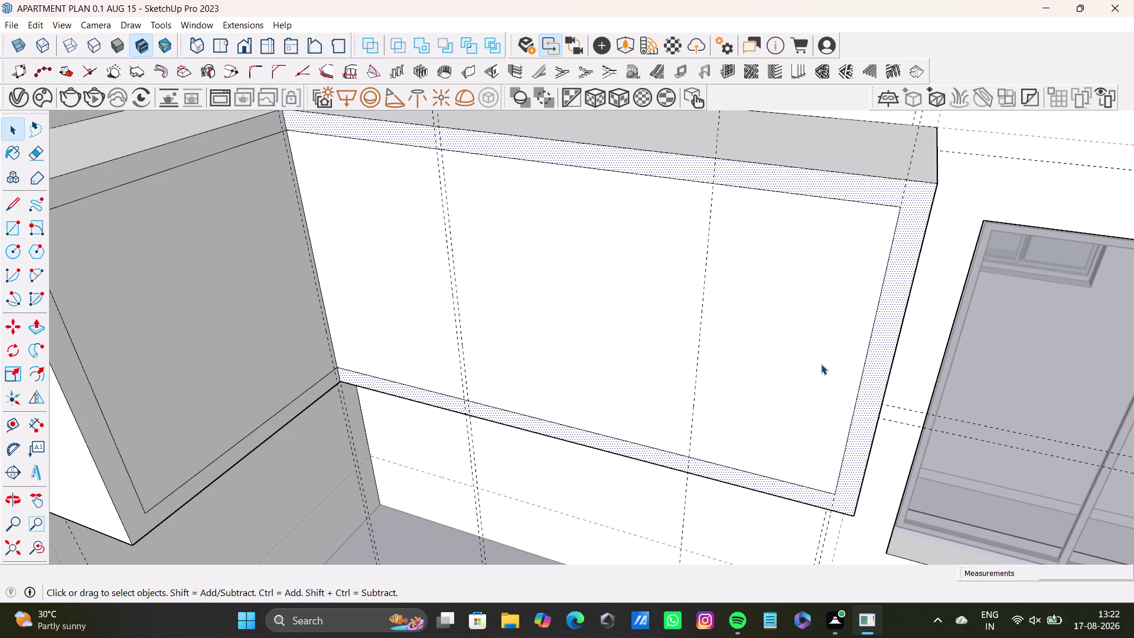
Place a guide 0.5" from the existing guide line.
click(12, 424)
click(694, 377)
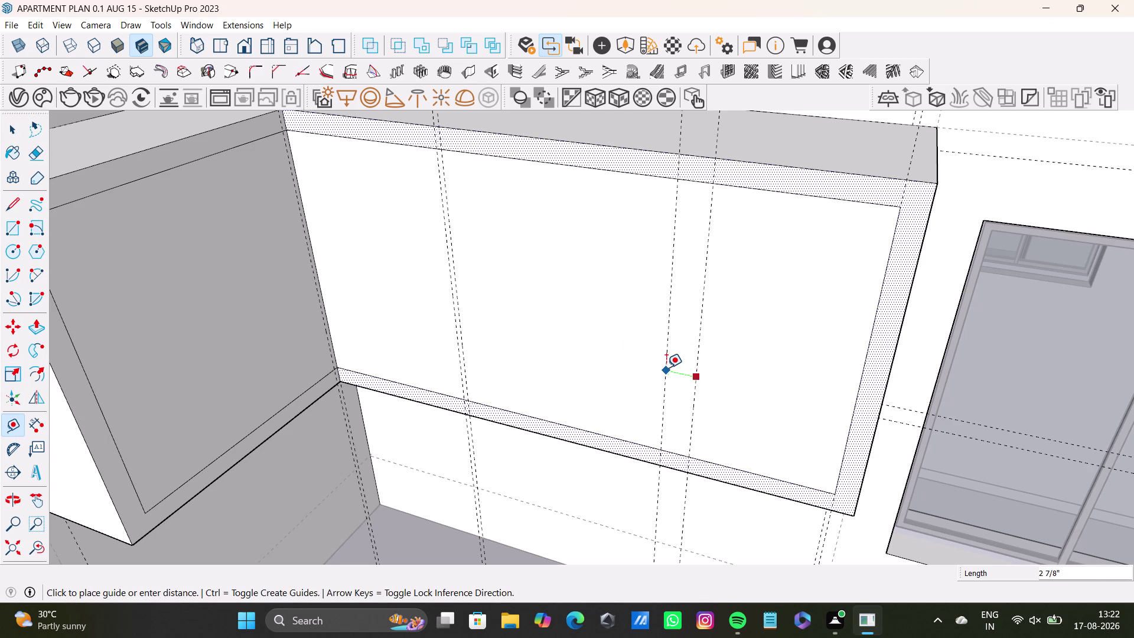
text(0.5)
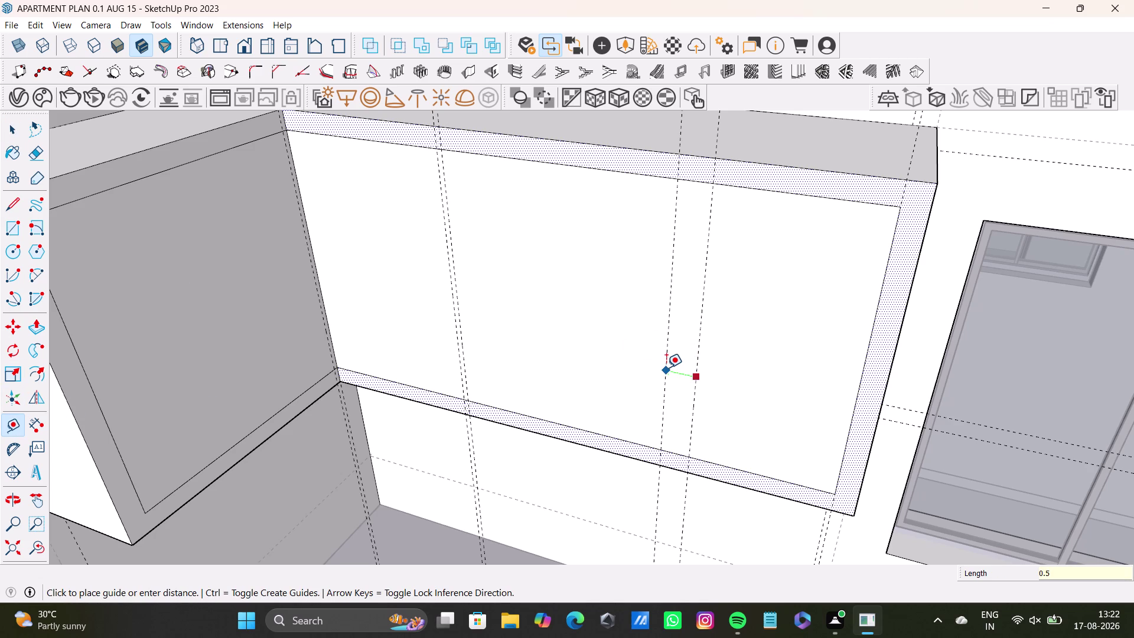
key(shift+quotedbl)
key(Return)
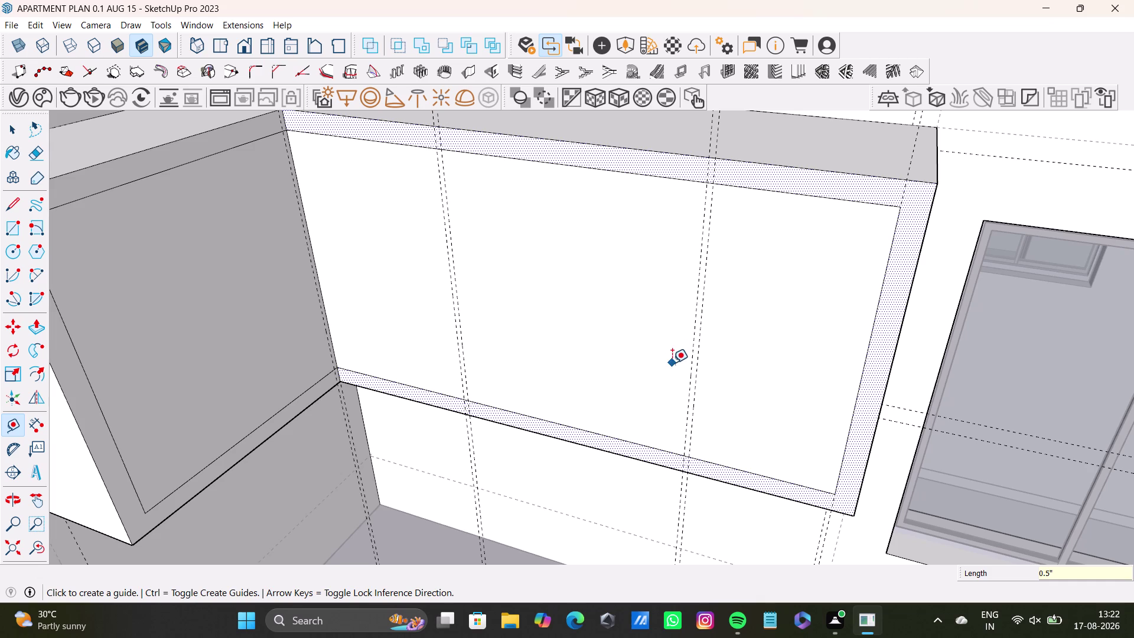
key(space)
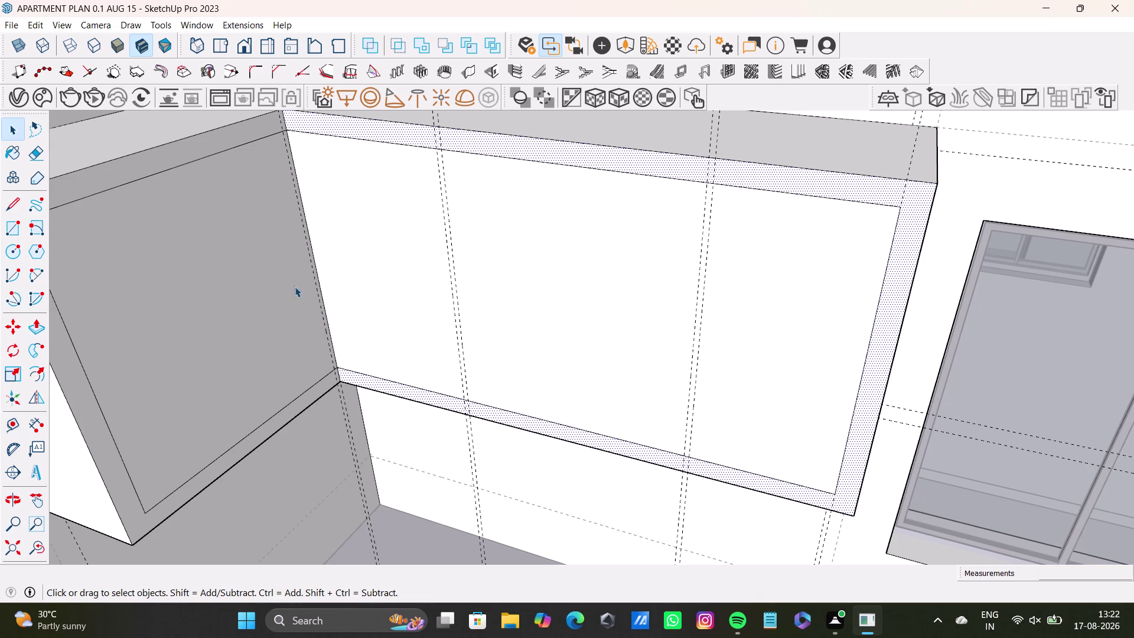
Pull a 0.5" guide off the cabinet's inner corner edge.
scroll(down, 3)
scroll(up, 3)
middle_drag(353, 283, 352, 304)
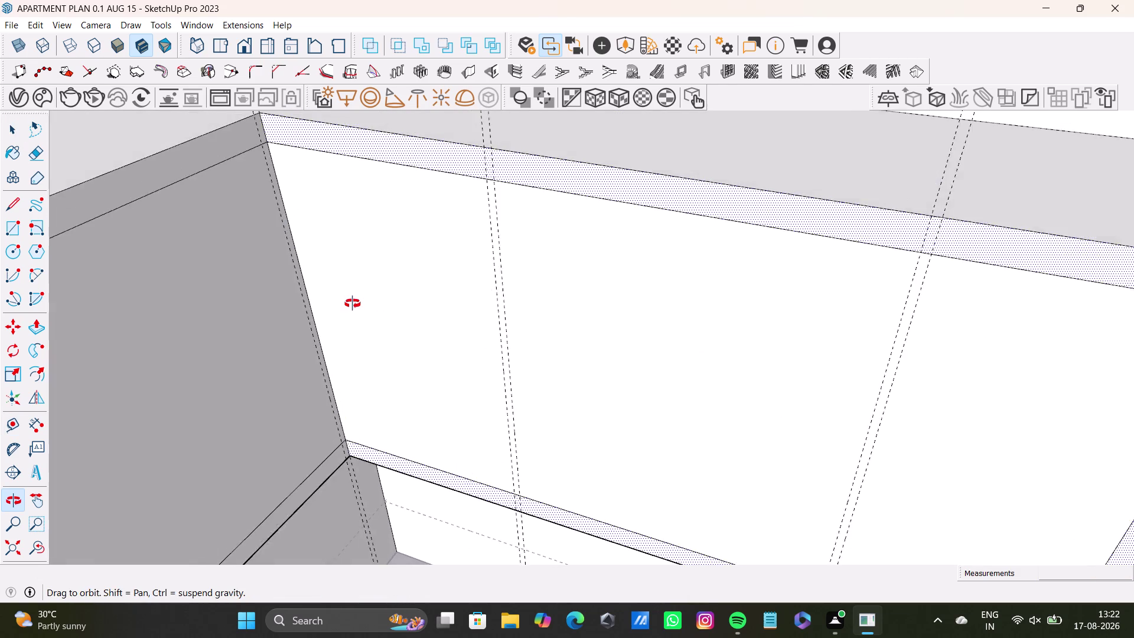
middle_drag(353, 303, 339, 305)
drag(14, 425, 20, 419)
scroll(up, 3)
drag(310, 376, 323, 379)
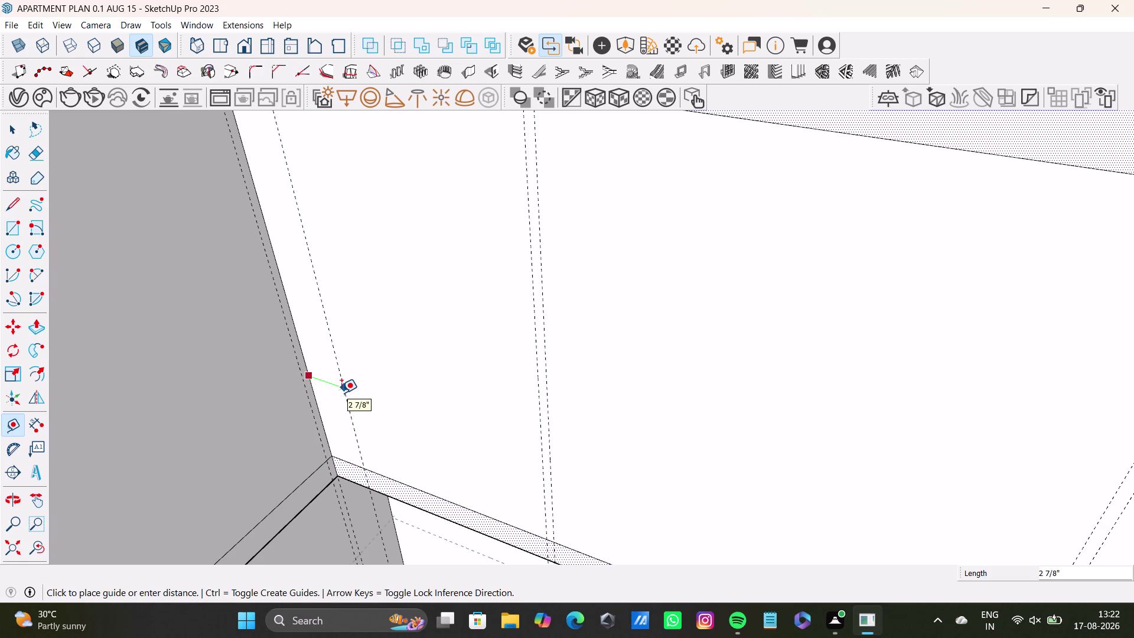
text(0.5)
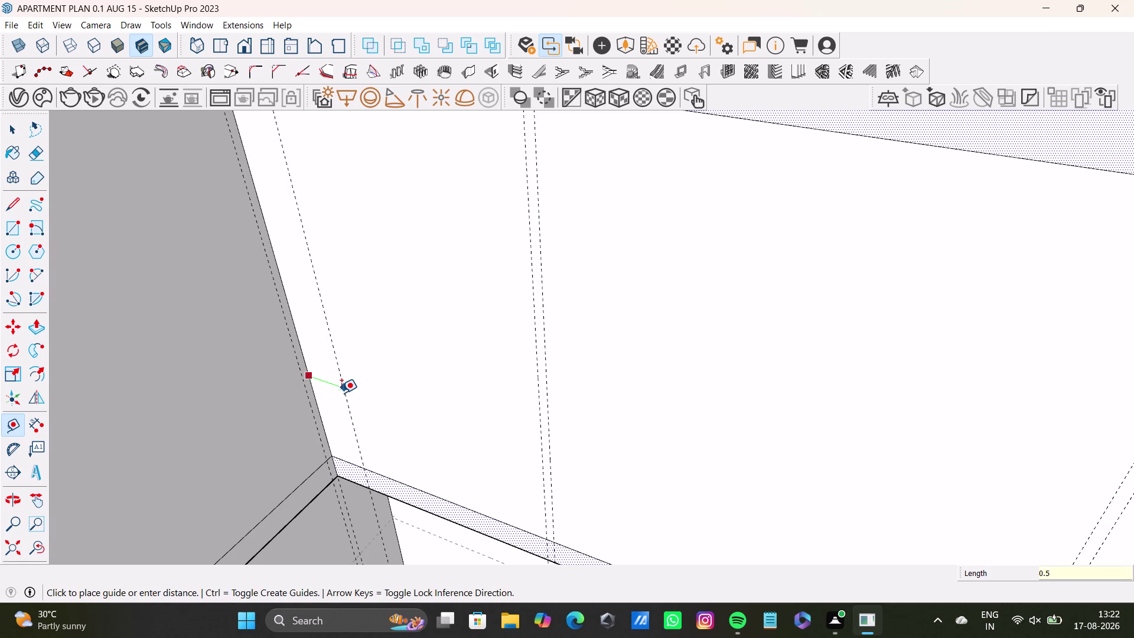
key(shift+quotedbl)
key(Return)
Place a 0.5" guide inside the opening's right frame edge.
scroll(down, 3)
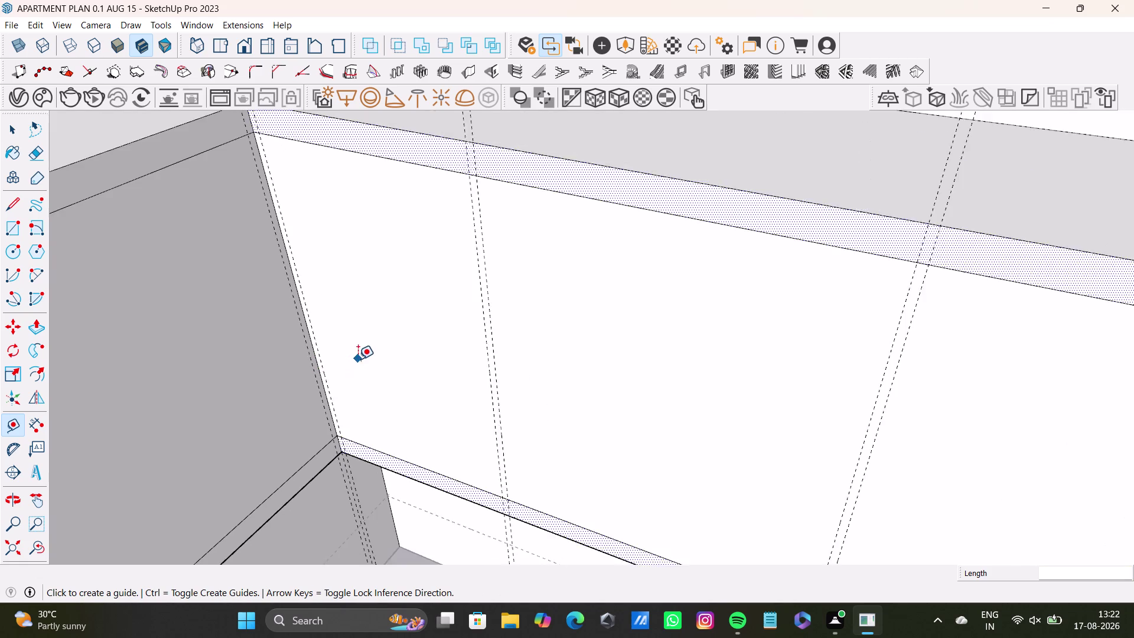
scroll(down, 3)
middle_drag(382, 322, 343, 305)
middle_drag(526, 420, 513, 369)
scroll(up, 3)
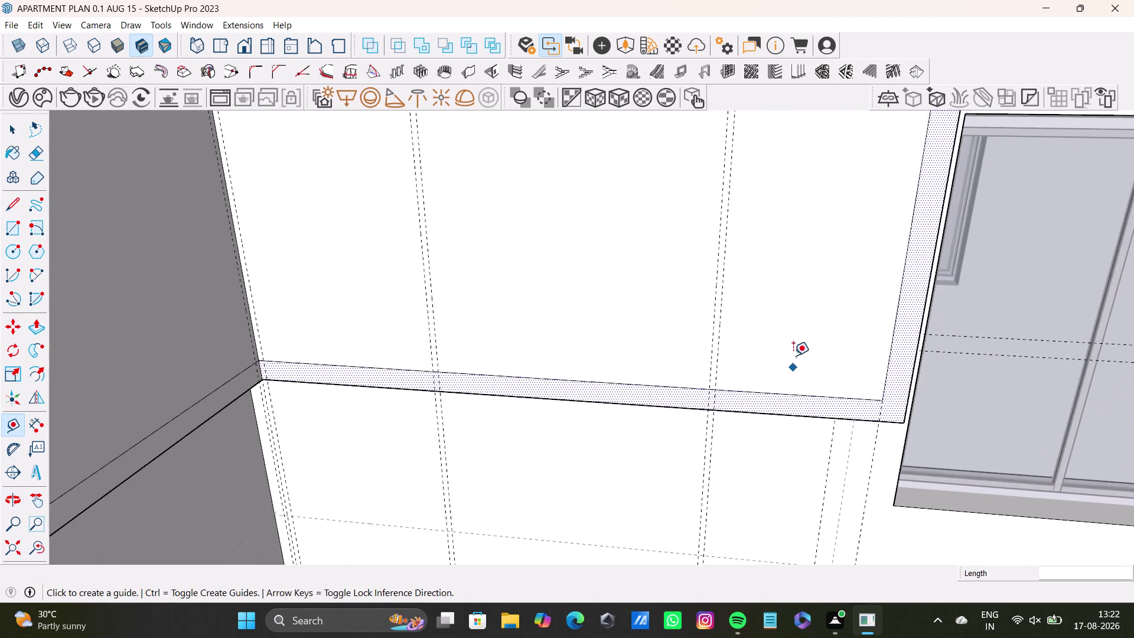
middle_drag(793, 355, 698, 406)
click(792, 398)
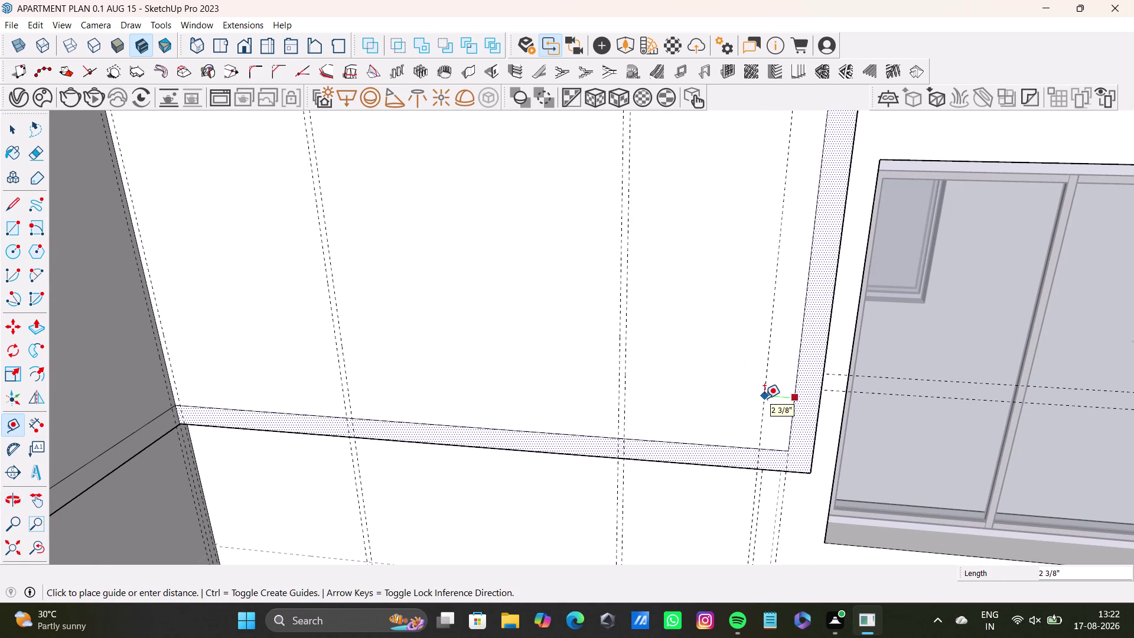
text(0.5)
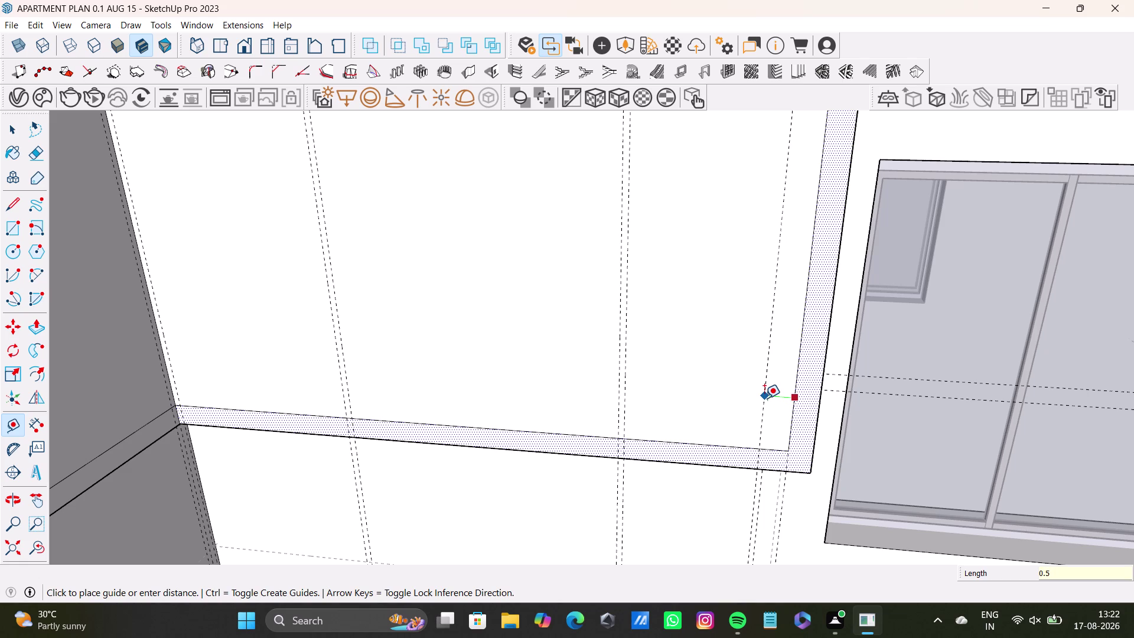
text(")
key(Return)
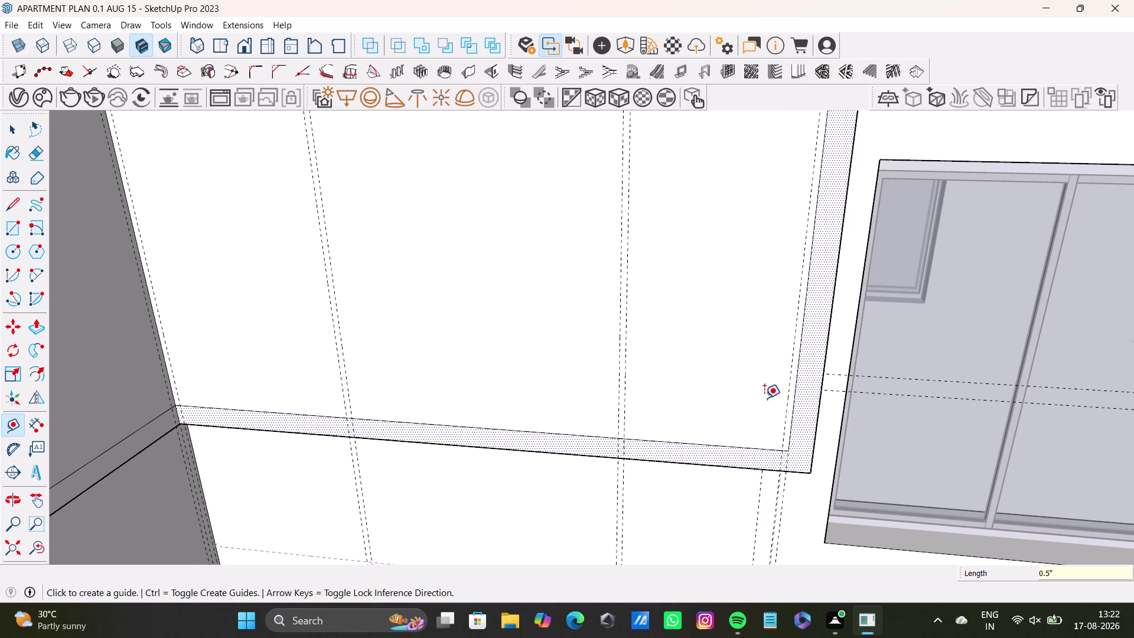
key(space)
scroll(down, 3)
middle_drag(734, 358, 705, 473)
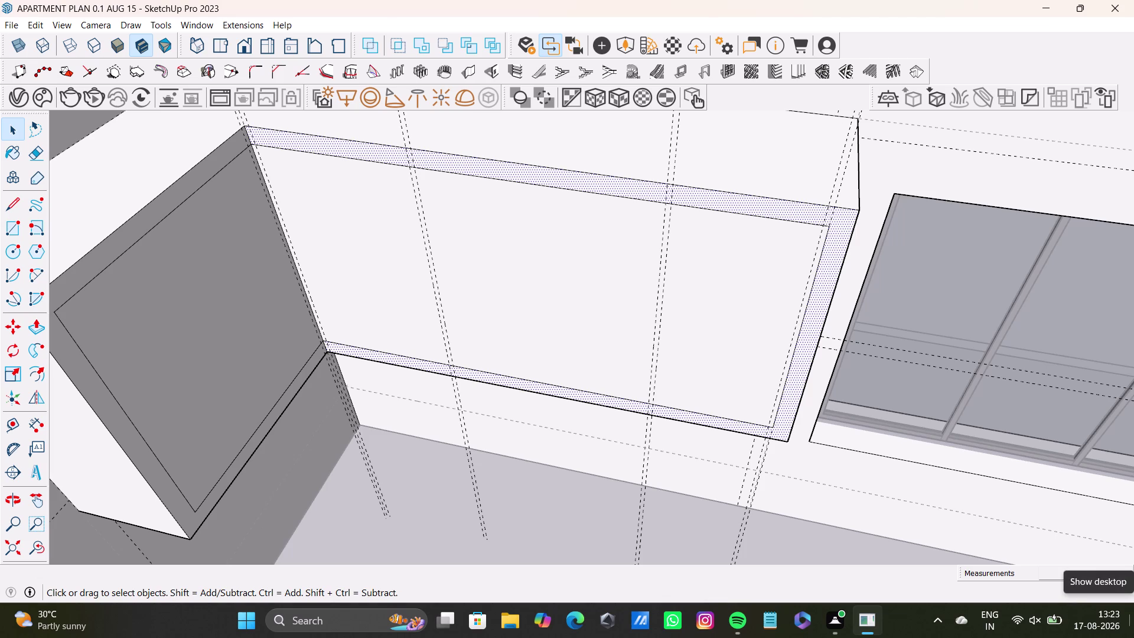
scroll(down, 3)
middle_drag(414, 351, 475, 331)
middle_drag(484, 349, 318, 343)
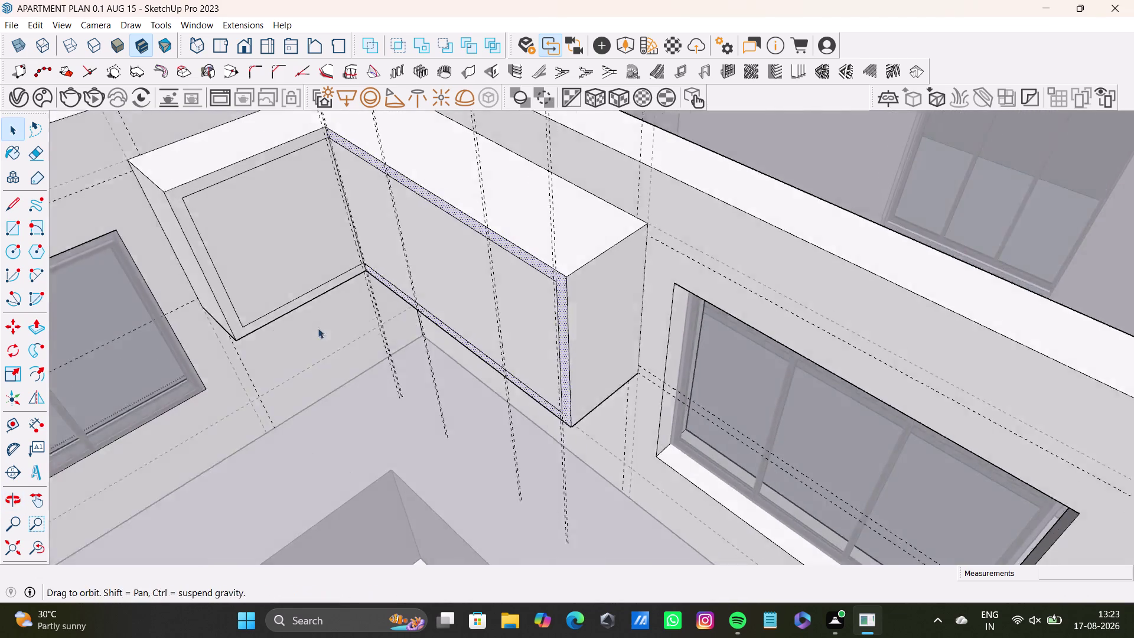
middle_drag(345, 294, 459, 434)
scroll(up, 3)
middle_drag(469, 341, 473, 267)
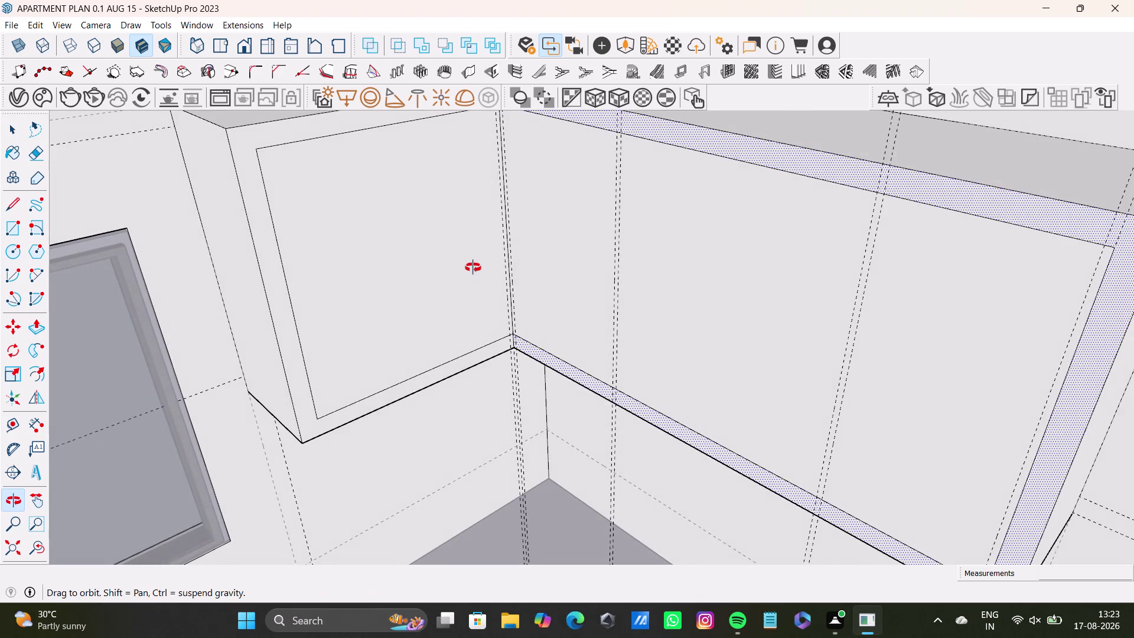
Draw a vertical line down the cabinet's inner corner, from the top to the bottom.
middle_drag(473, 268, 473, 274)
click(19, 206)
scroll(up, 3)
middle_drag(433, 193, 425, 306)
scroll(up, 3)
click(523, 186)
scroll(down, 3)
middle_drag(519, 393, 519, 316)
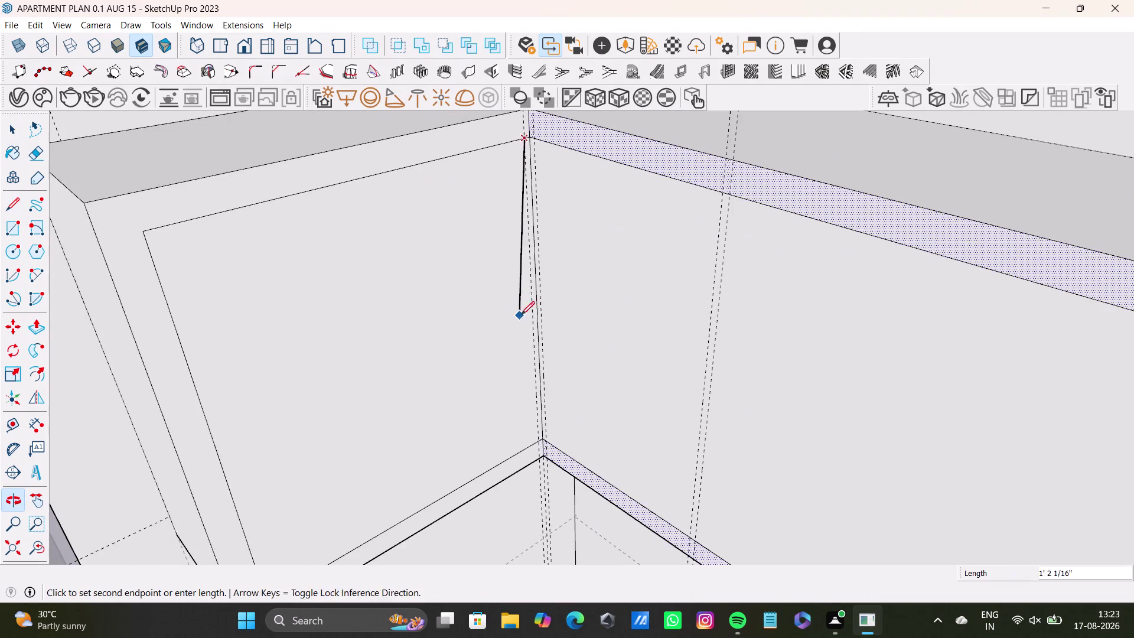
scroll(up, 3)
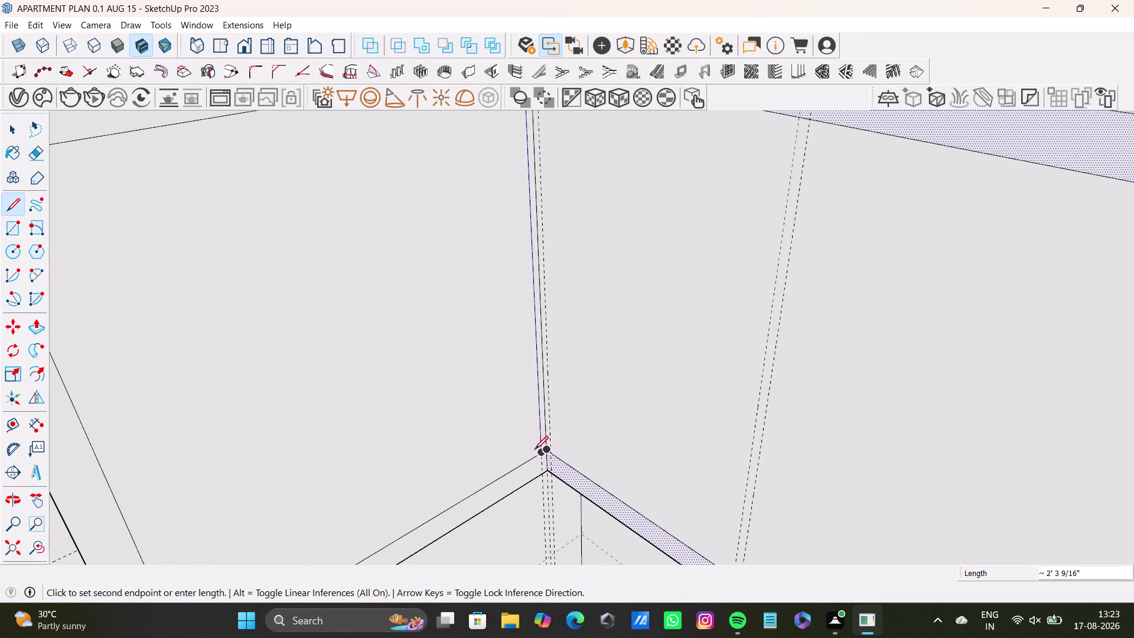
scroll(up, 3)
click(540, 458)
scroll(down, 3)
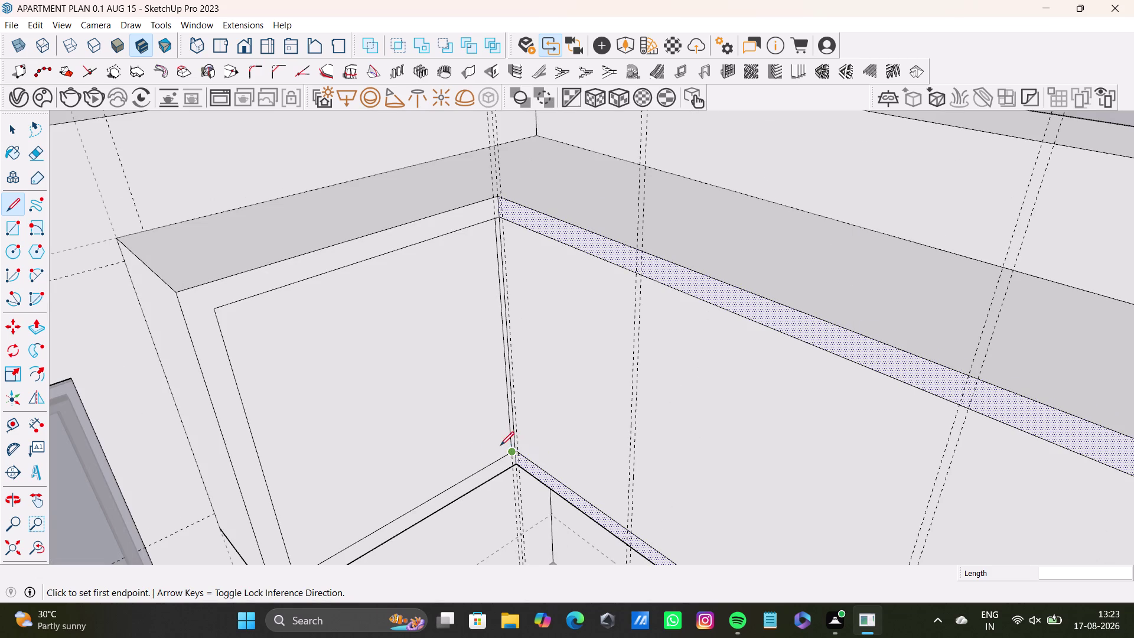
Draw a second vertical line along the inner corner edge, from top to bottom.
middle_drag(480, 421, 535, 415)
scroll(up, 3)
click(583, 183)
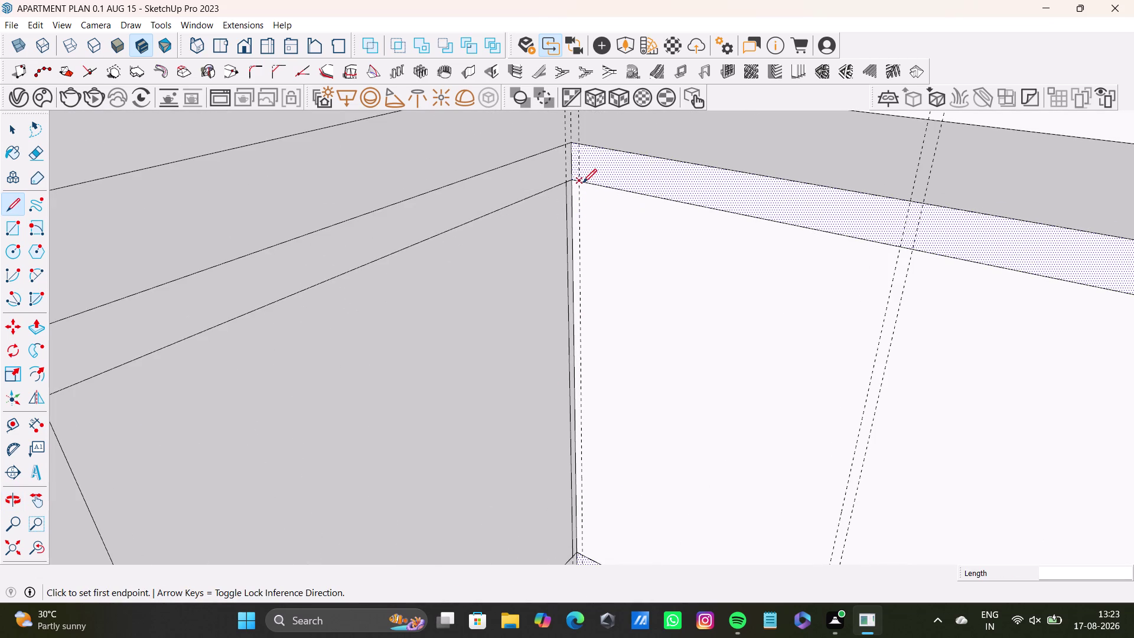
scroll(down, 3)
middle_drag(570, 414, 548, 333)
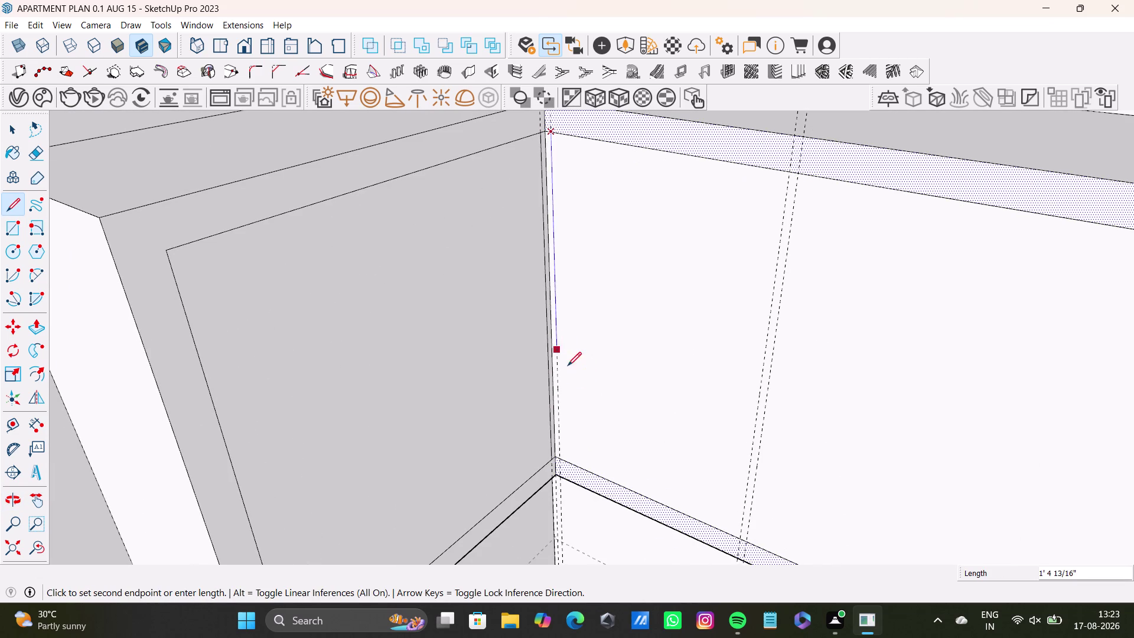
scroll(up, 3)
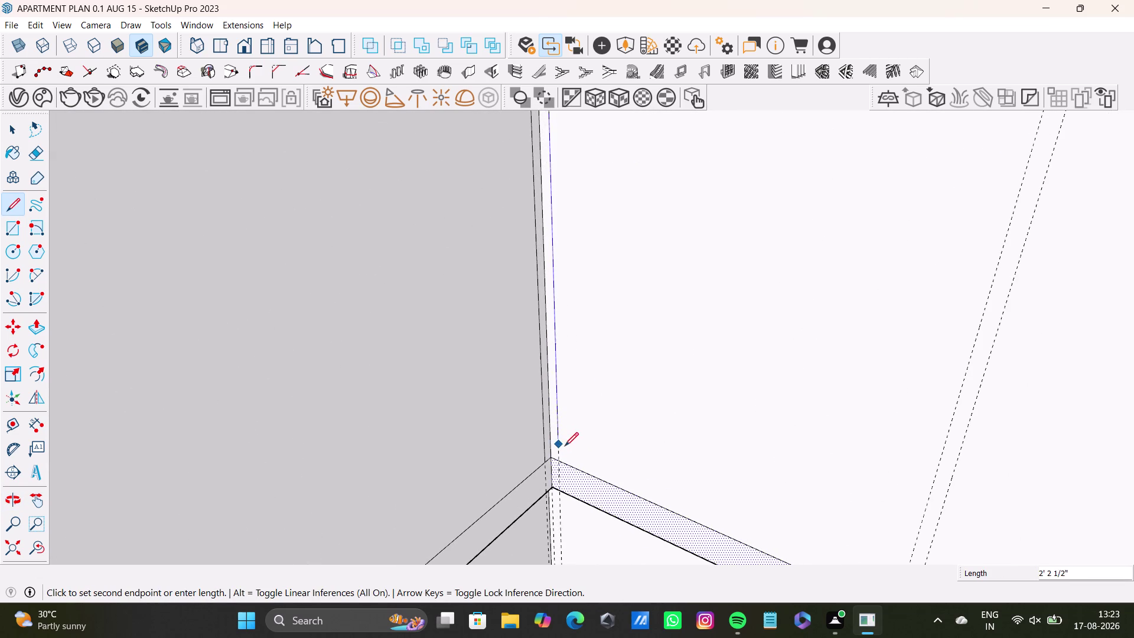
click(565, 458)
scroll(down, 3)
Draw a line from the top band partway down the back-panel guide.
middle_drag(573, 382, 509, 430)
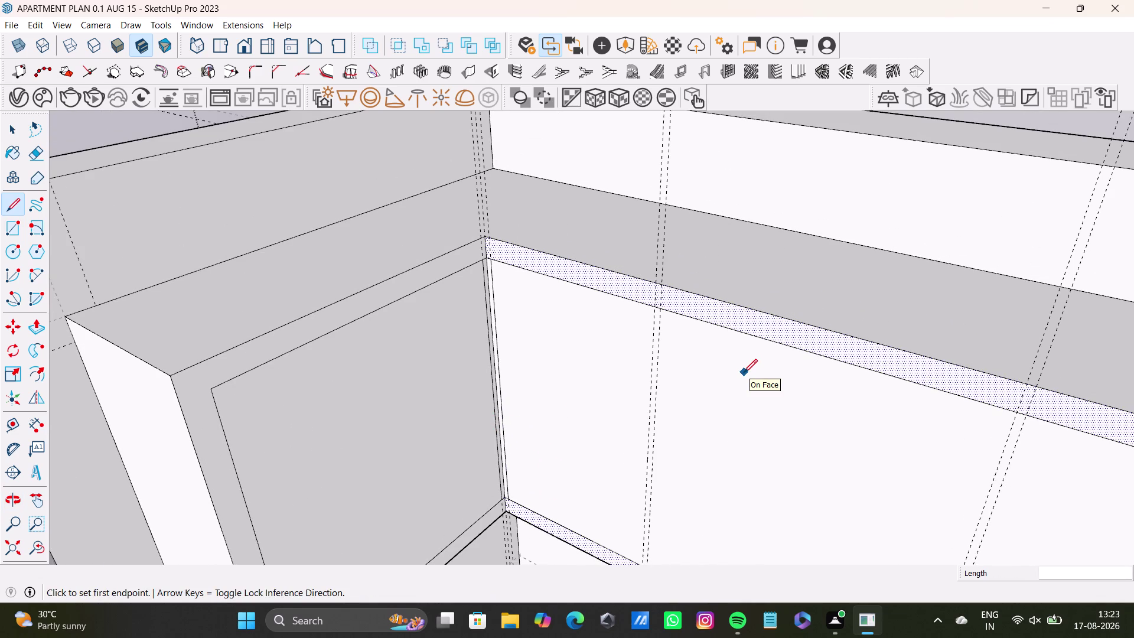
scroll(up, 3)
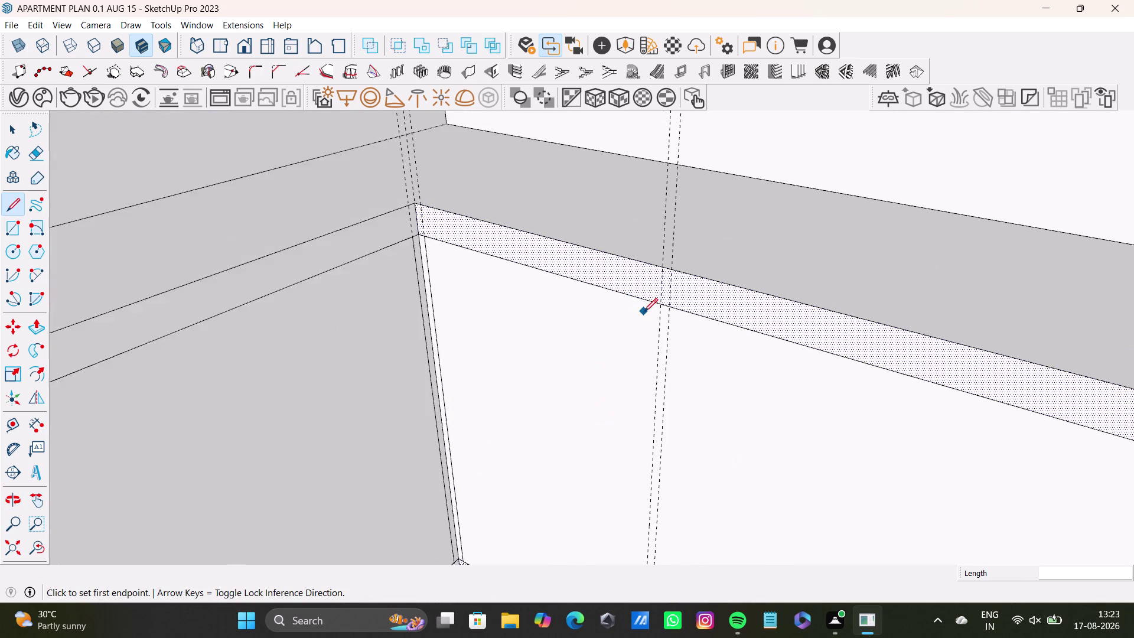
scroll(up, 3)
click(662, 301)
scroll(down, 3)
middle_drag(659, 412, 657, 260)
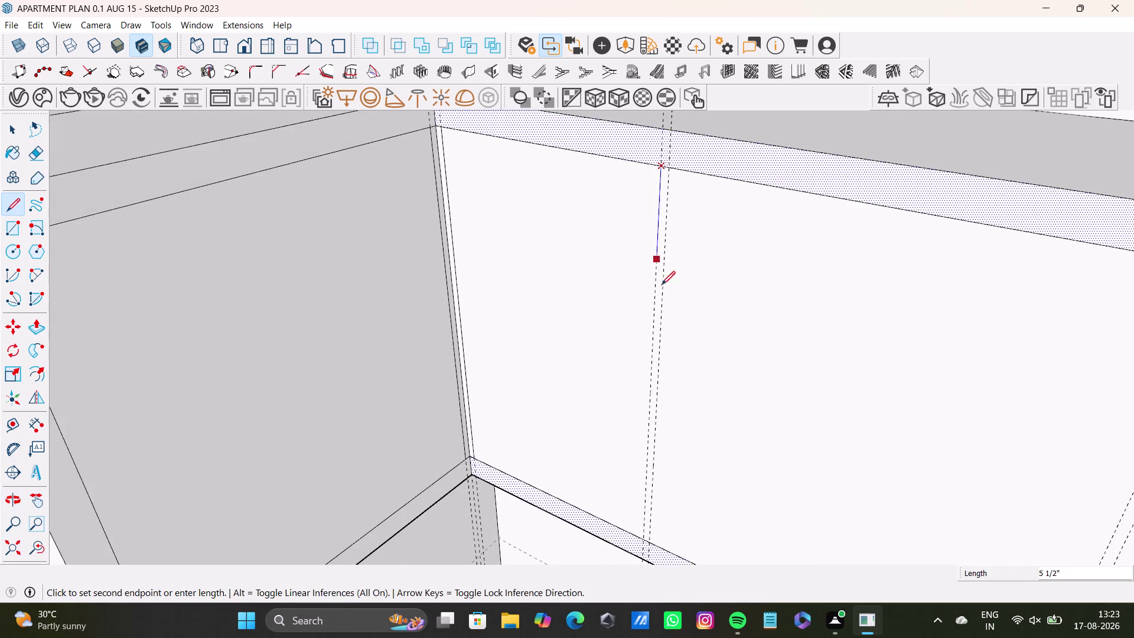
click(644, 539)
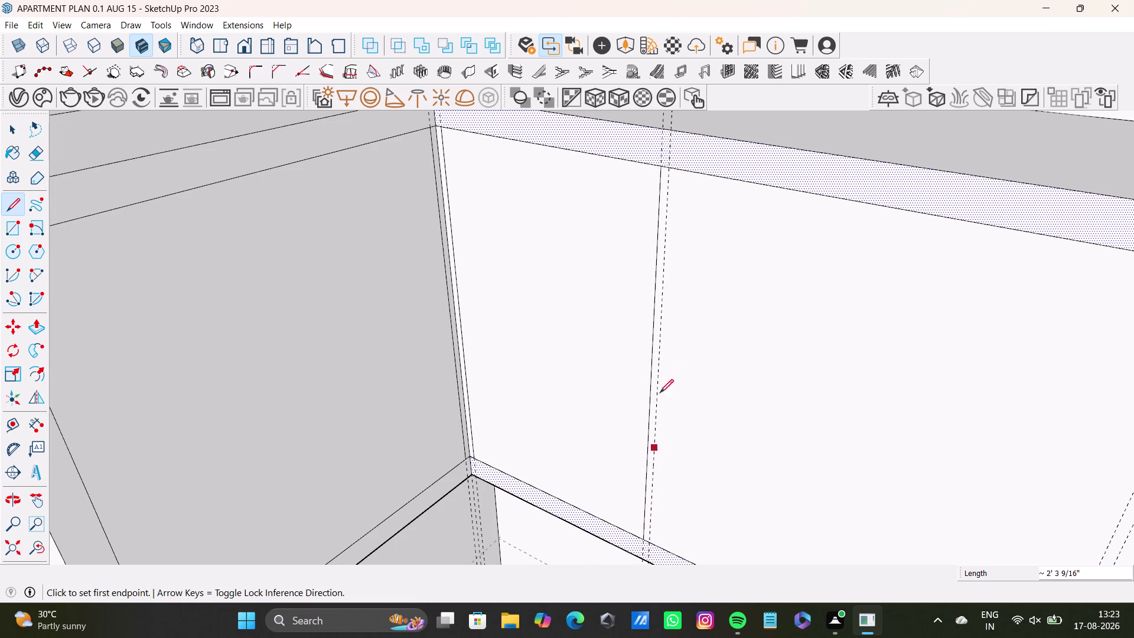
Draw a guide line from the top band to the bottom band, undoing and redrawing it once.
click(670, 168)
scroll(down, 3)
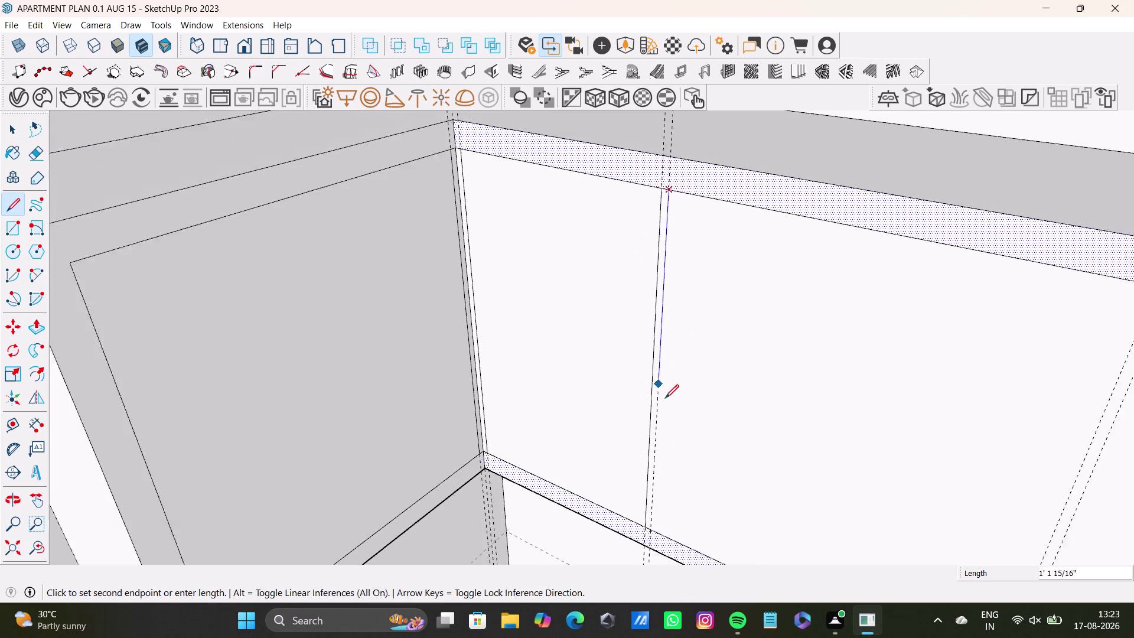
middle_drag(664, 398, 665, 334)
scroll(up, 3)
click(648, 486)
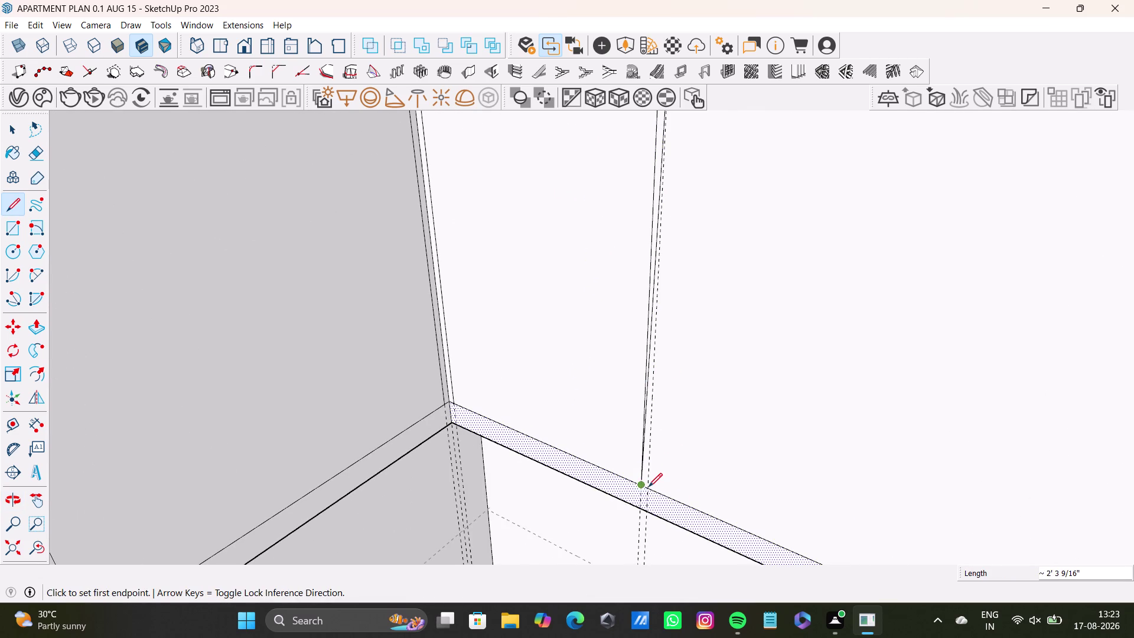
key(ctrl+z)
scroll(down, 3)
middle_drag(640, 368, 630, 431)
scroll(up, 3)
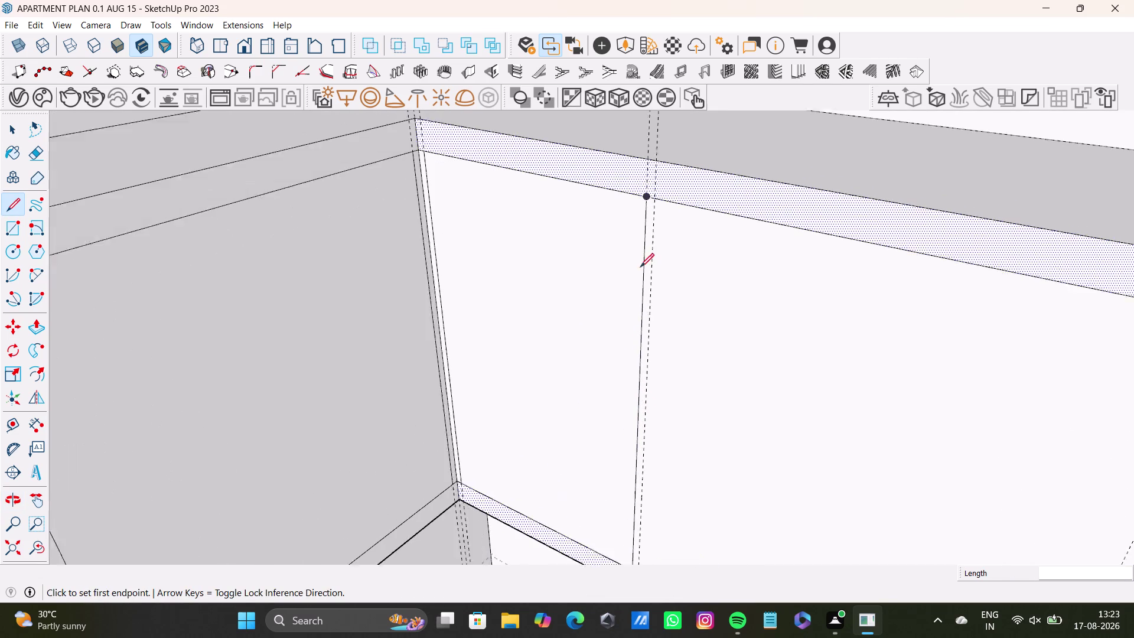
click(659, 189)
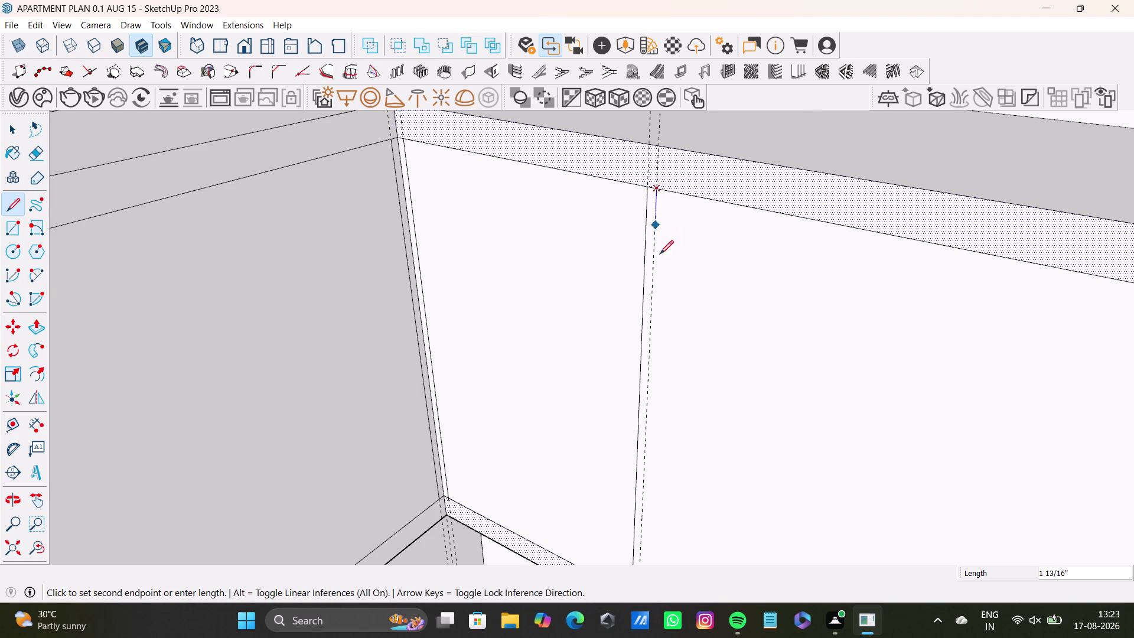
scroll(down, 3)
middle_drag(653, 342, 644, 242)
click(635, 455)
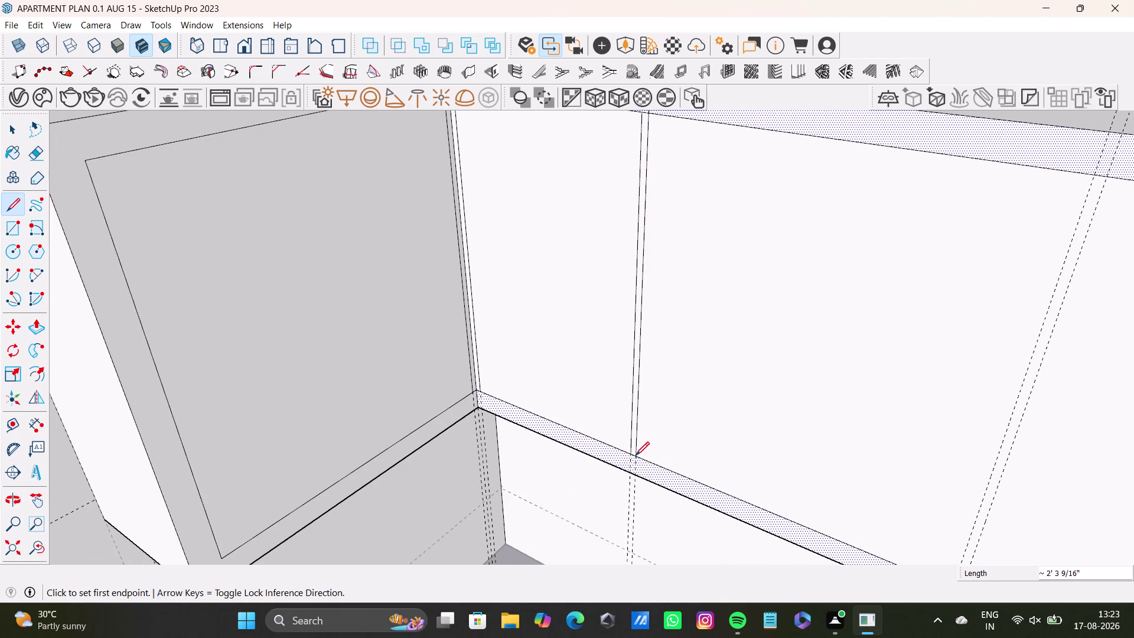
key(space)
Add another line along the panel guide, from the top band to the bottom band.
scroll(down, 3)
middle_drag(693, 434, 597, 415)
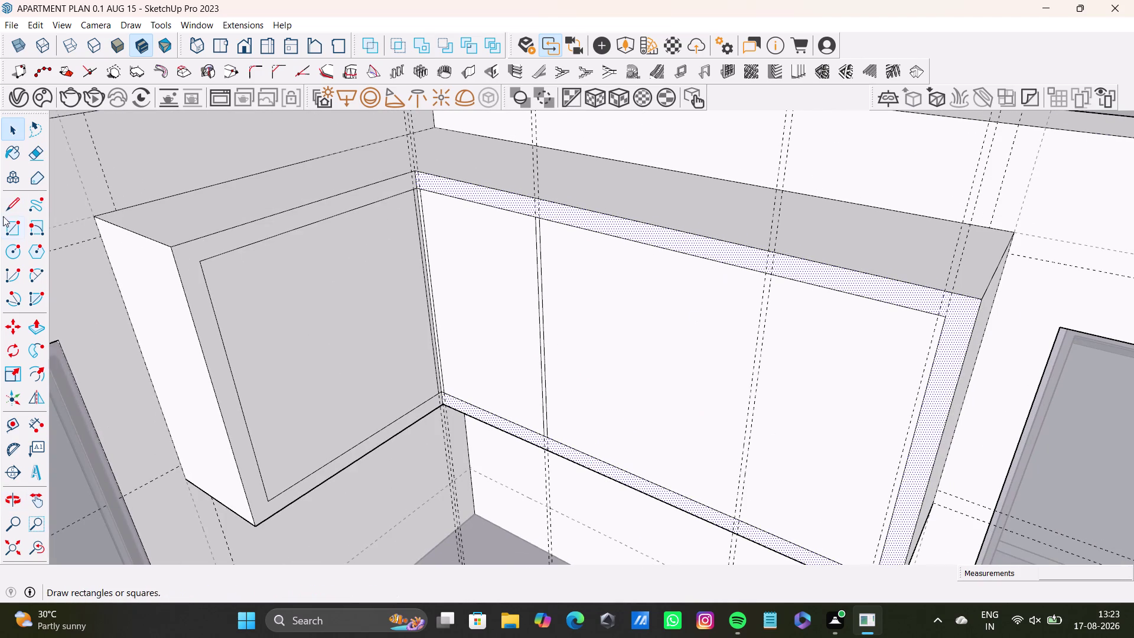
click(13, 207)
scroll(up, 3)
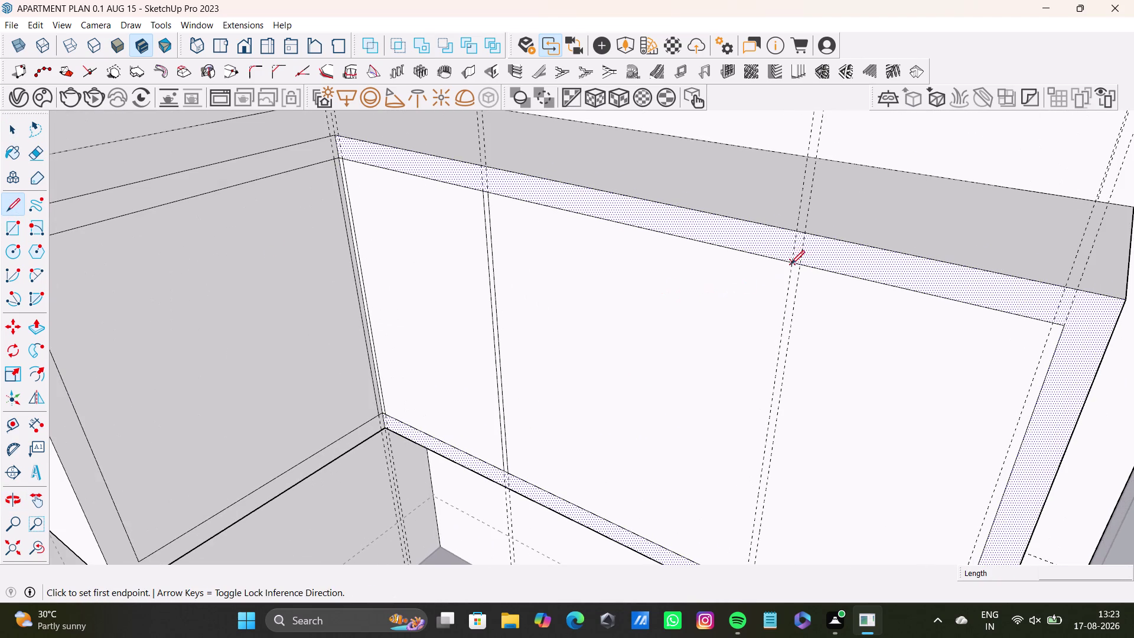
click(791, 264)
scroll(down, 3)
middle_drag(770, 376, 770, 330)
scroll(up, 3)
middle_drag(754, 489, 766, 402)
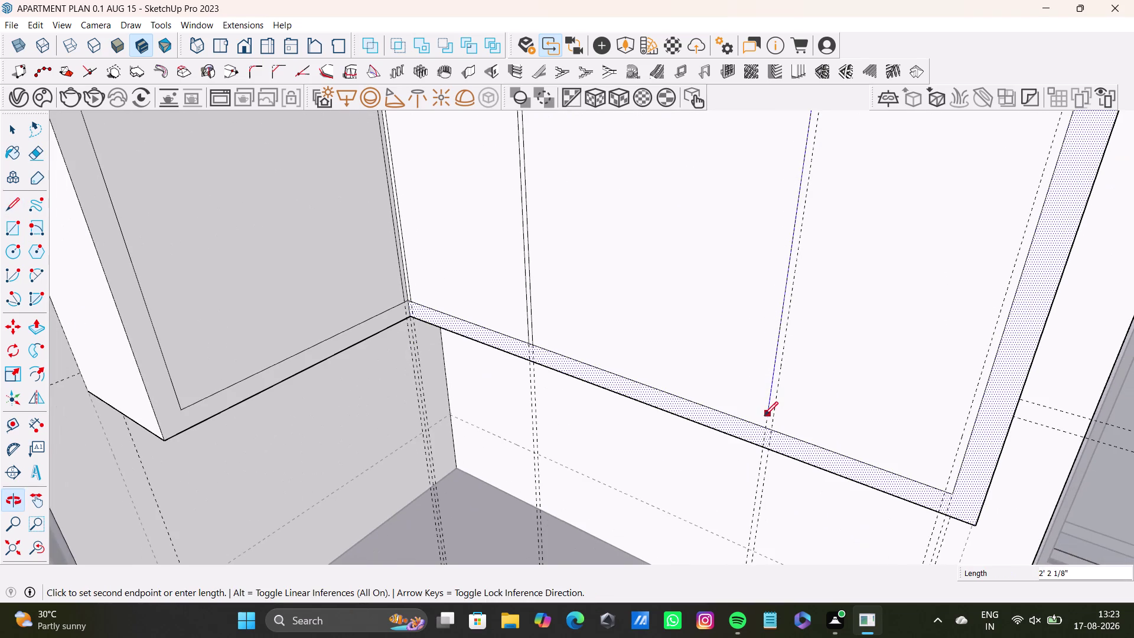
click(764, 425)
key(space)
Add a further guide line farther right, from the top band down to the bottom band.
scroll(down, 3)
middle_drag(725, 371, 708, 438)
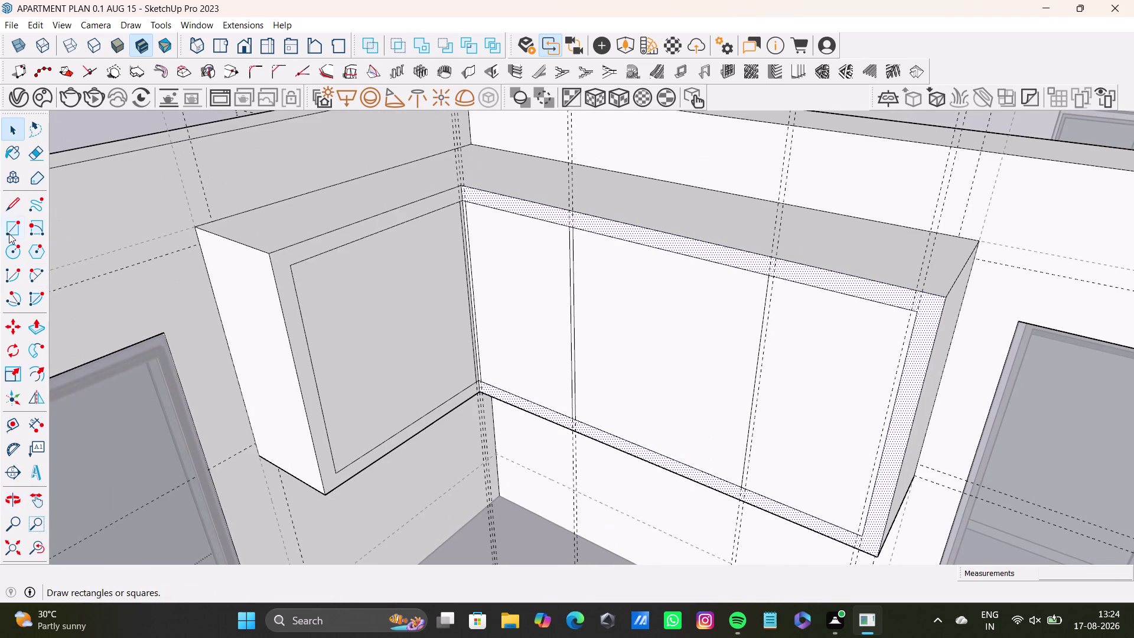
click(4, 201)
scroll(up, 3)
scroll(up, 3)
click(865, 278)
scroll(down, 3)
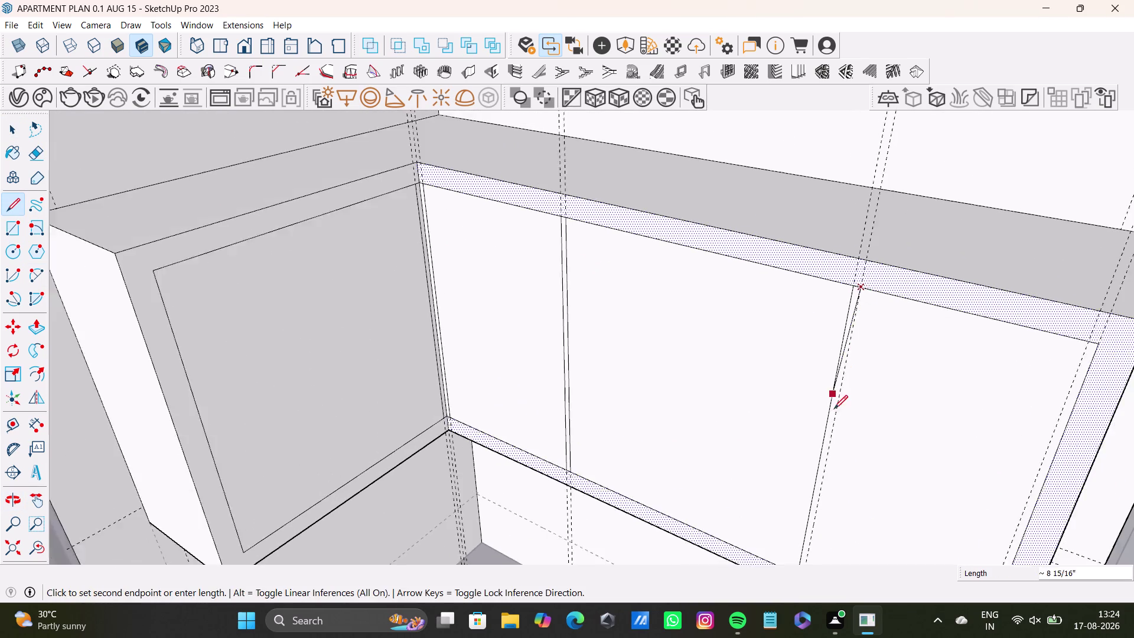
scroll(down, 3)
middle_drag(841, 410, 821, 309)
scroll(up, 3)
click(792, 467)
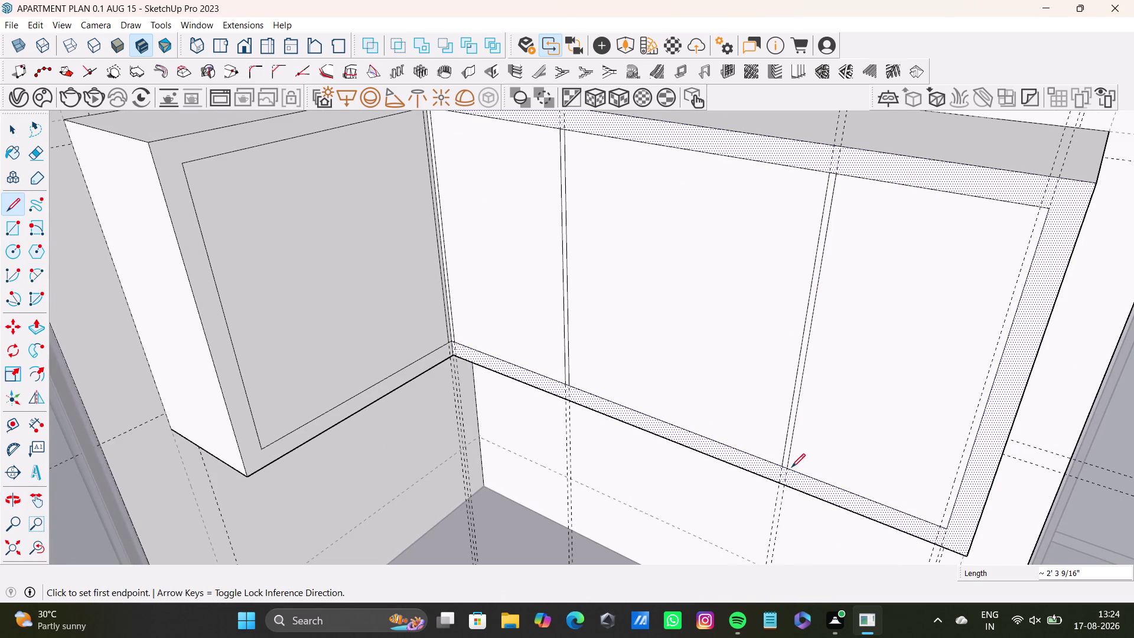
key(space)
Draw the right-border line between its bottom and top inner corners after one undo, then return to Select.
click(12, 203)
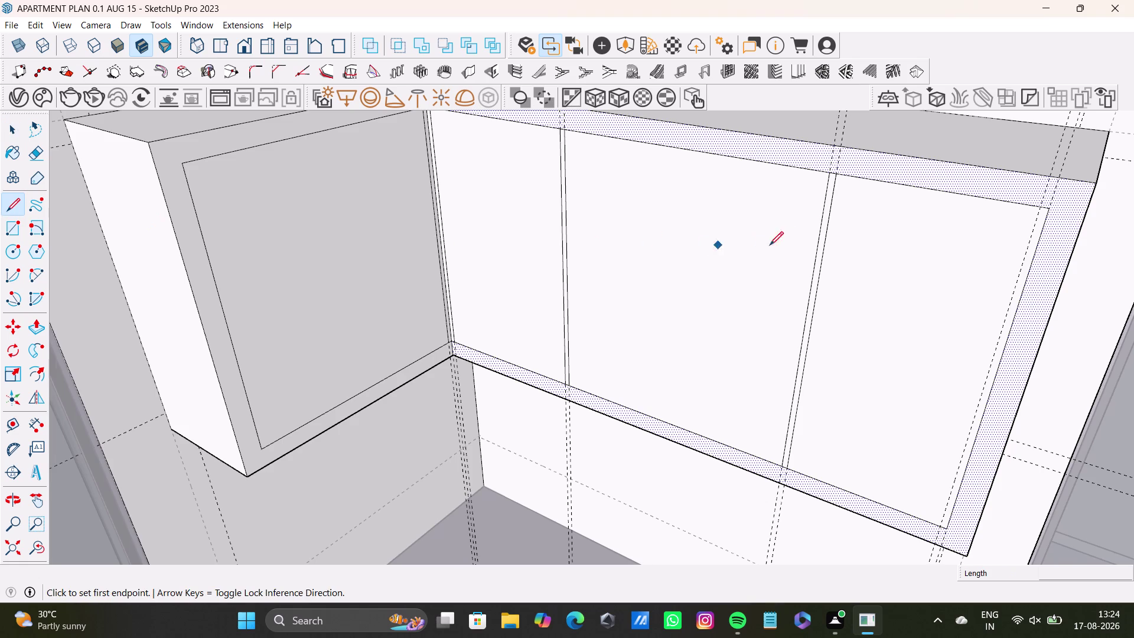
scroll(up, 3)
drag(1072, 205, 1072, 211)
scroll(down, 3)
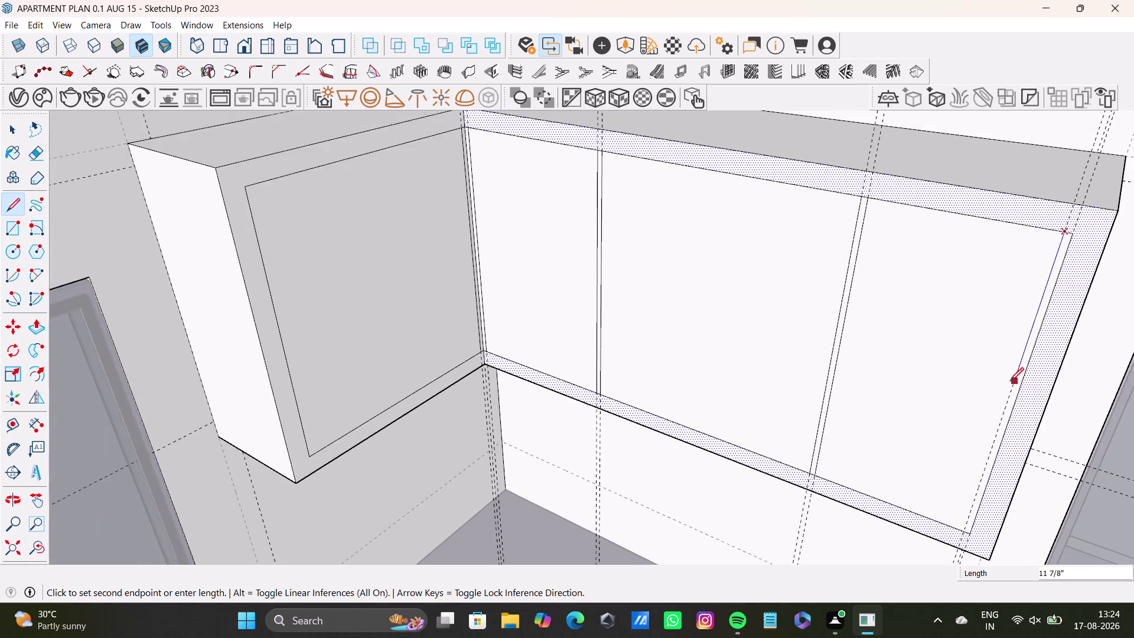
middle_drag(1009, 376, 985, 310)
click(945, 474)
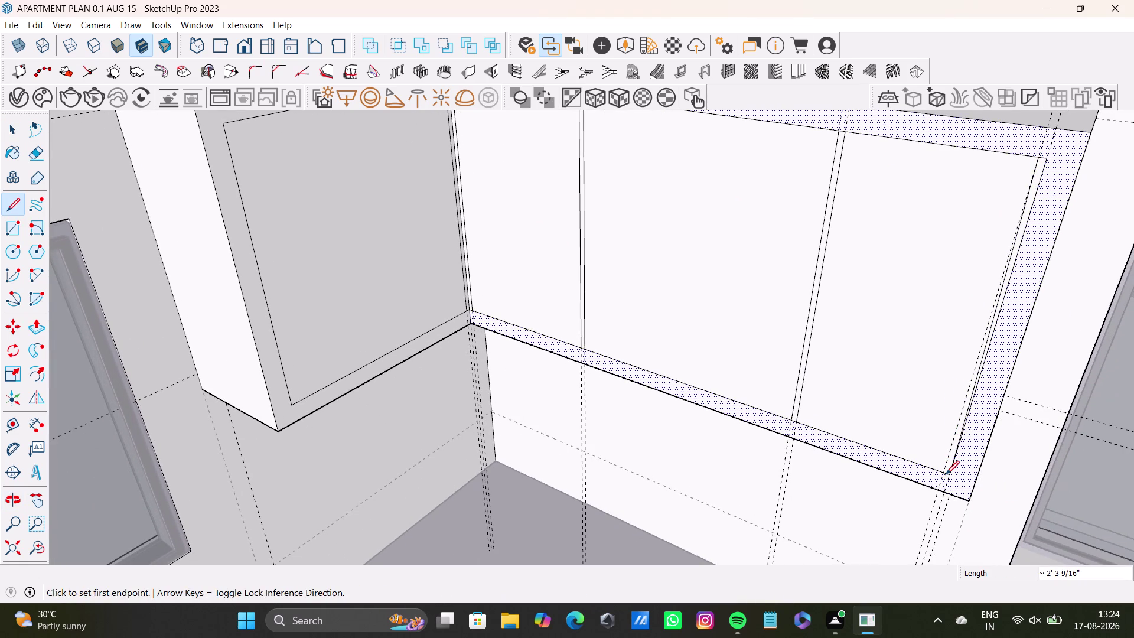
key(ctrl+z)
click(6, 200)
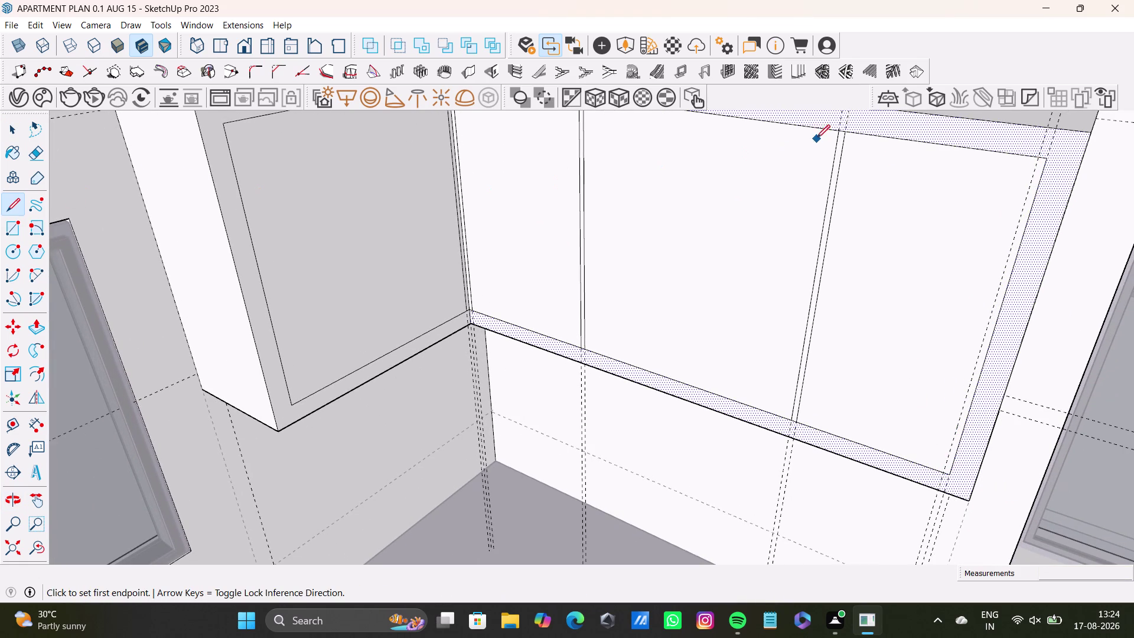
click(1035, 158)
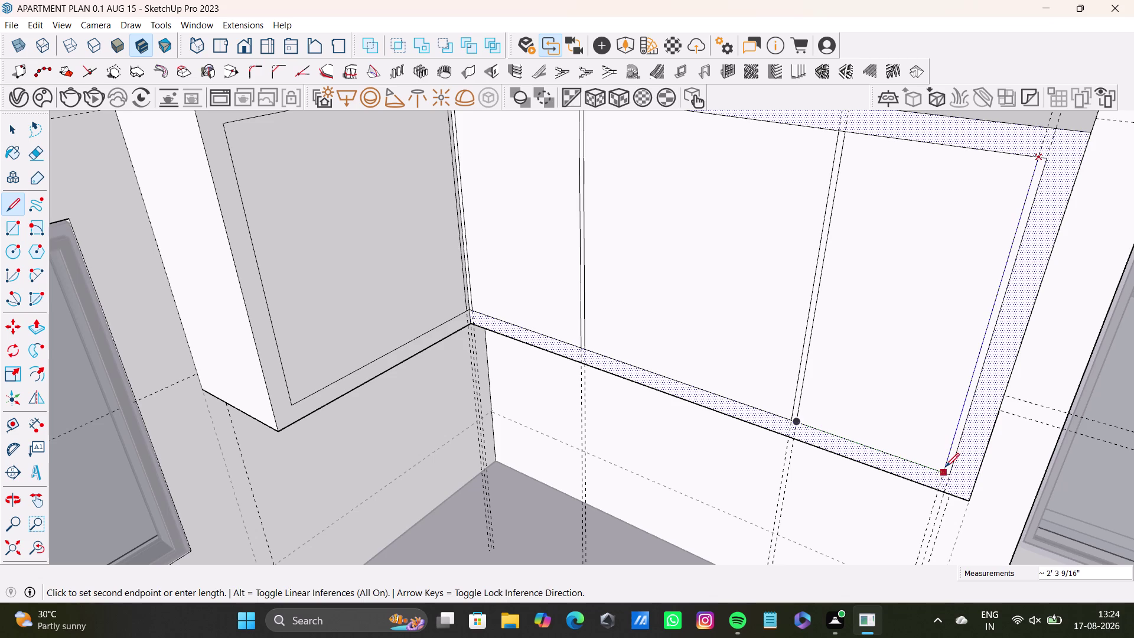
click(945, 467)
key(space)
scroll(down, 3)
Delete the stub edge at the top joint and two tiny edges at a panel corner.
middle_drag(837, 296, 843, 379)
scroll(up, 3)
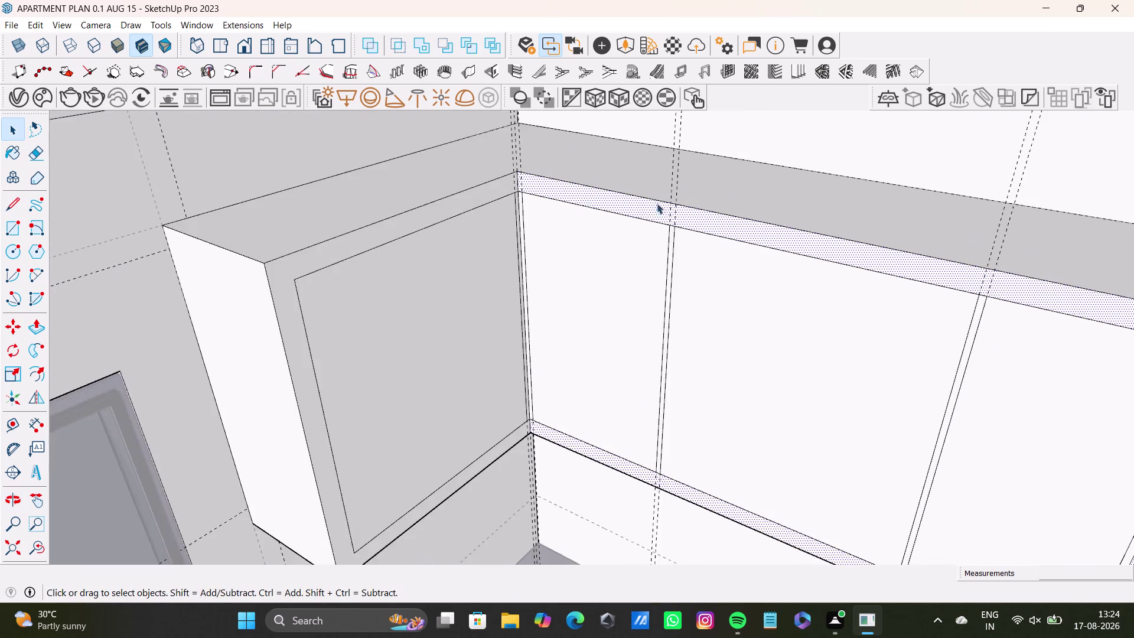
scroll(up, 3)
click(688, 261)
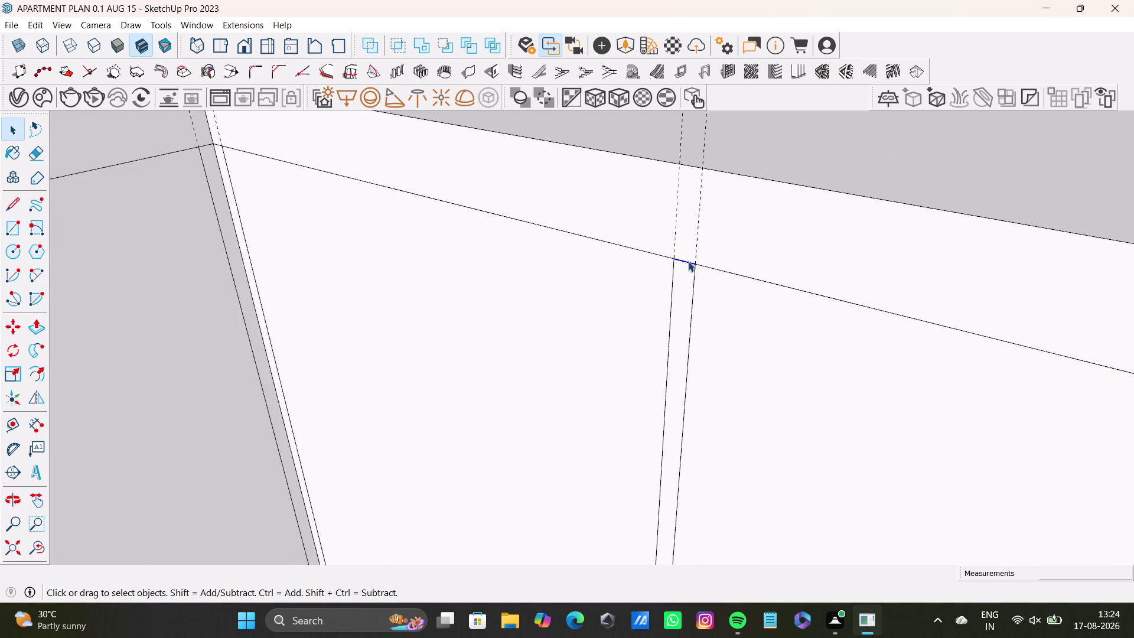
key(Delete)
scroll(down, 3)
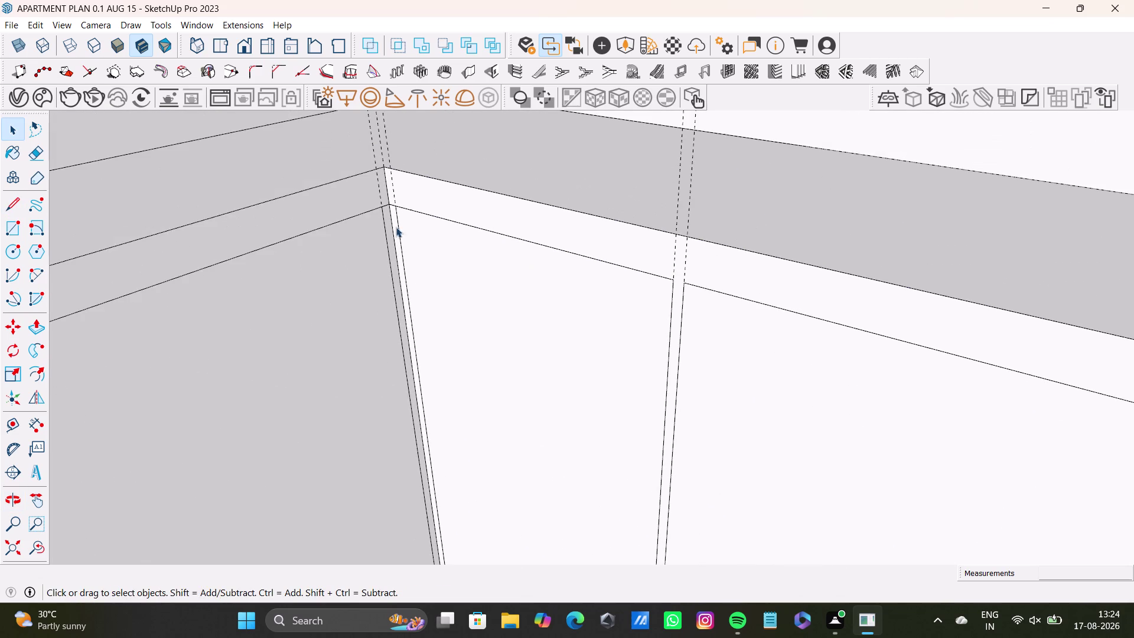
scroll(up, 3)
click(376, 238)
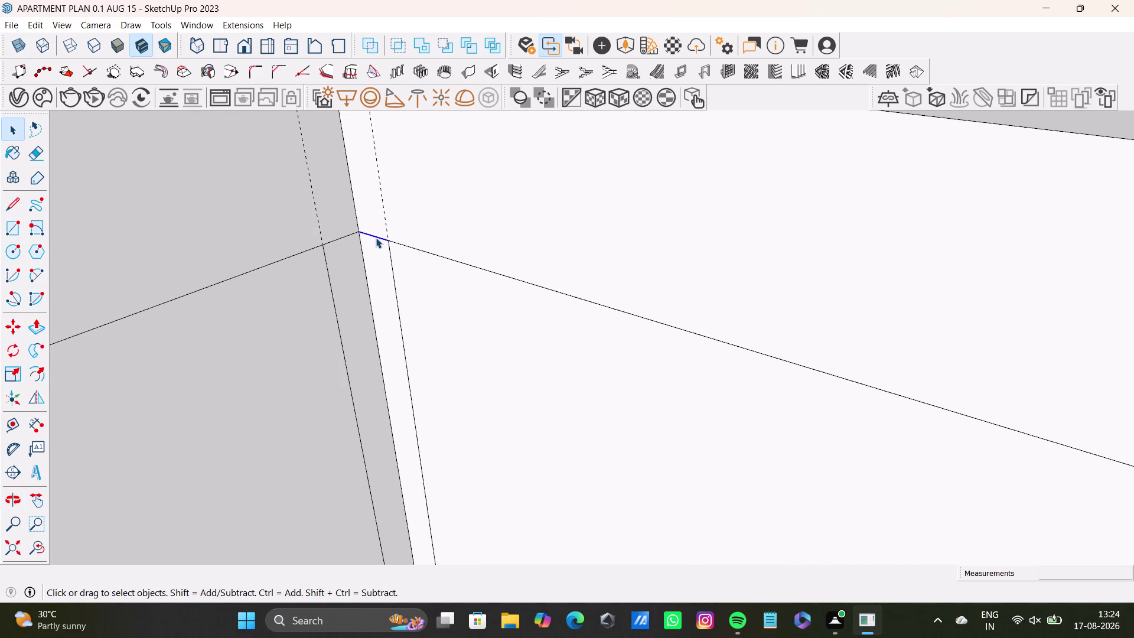
key(Delete)
click(347, 238)
key(Delete)
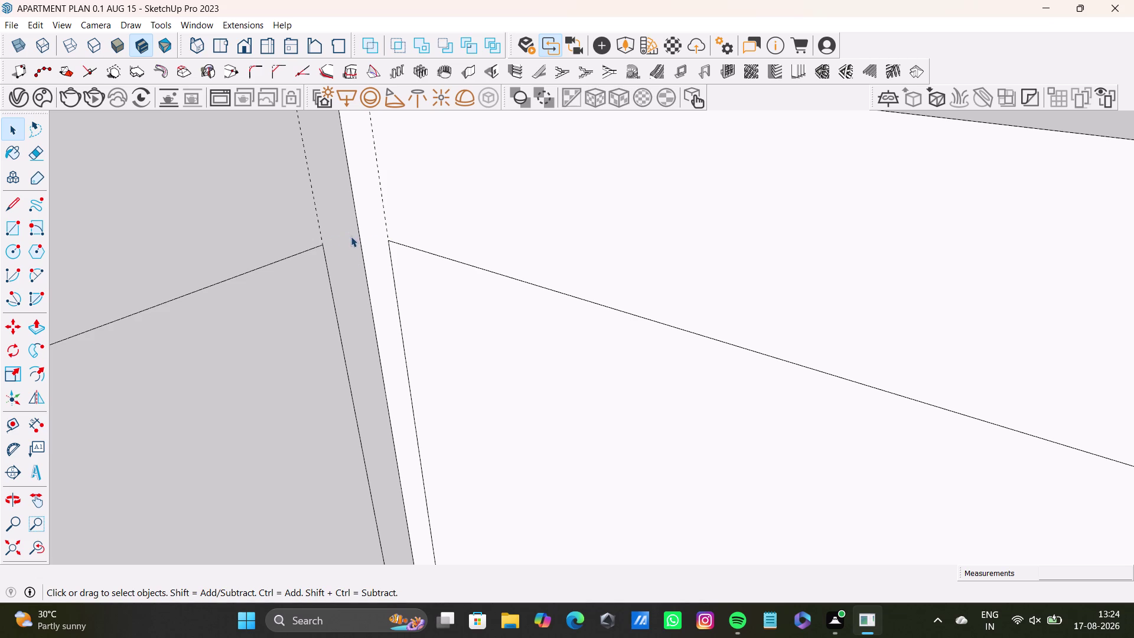
Delete the stray stub edges at the lower and bottom panel joints.
scroll(down, 3)
middle_drag(334, 292, 391, 195)
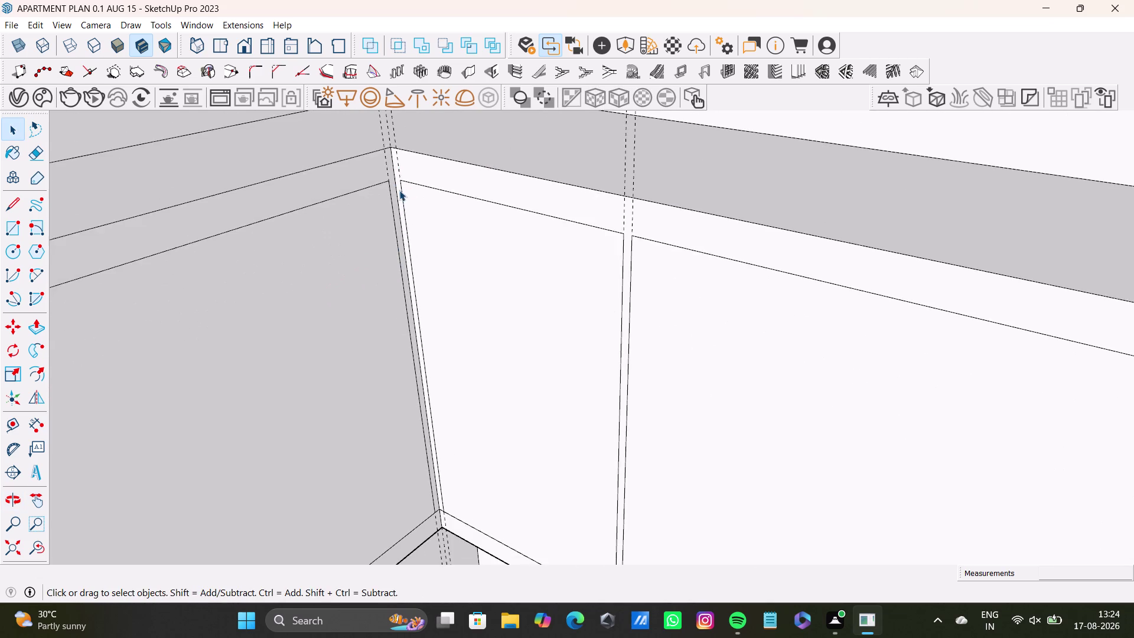
scroll(down, 3)
middle_drag(391, 262, 408, 199)
middle_drag(473, 232, 510, 245)
scroll(up, 3)
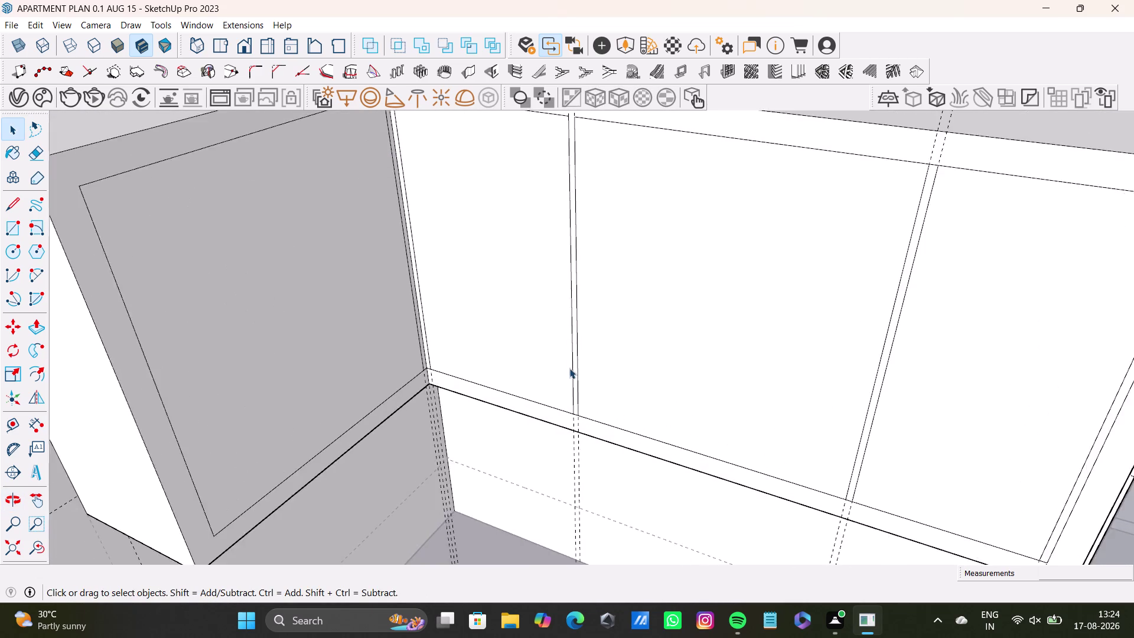
scroll(up, 3)
middle_drag(576, 330, 585, 278)
scroll(up, 3)
click(592, 440)
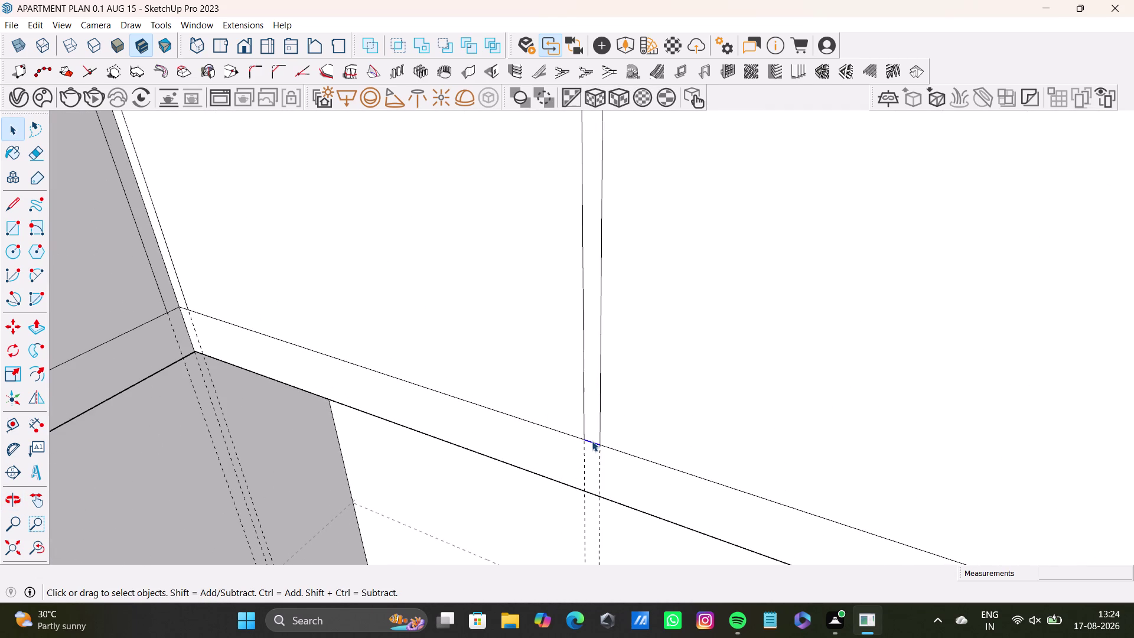
key(Delete)
scroll(down, 3)
middle_drag(617, 412, 333, 273)
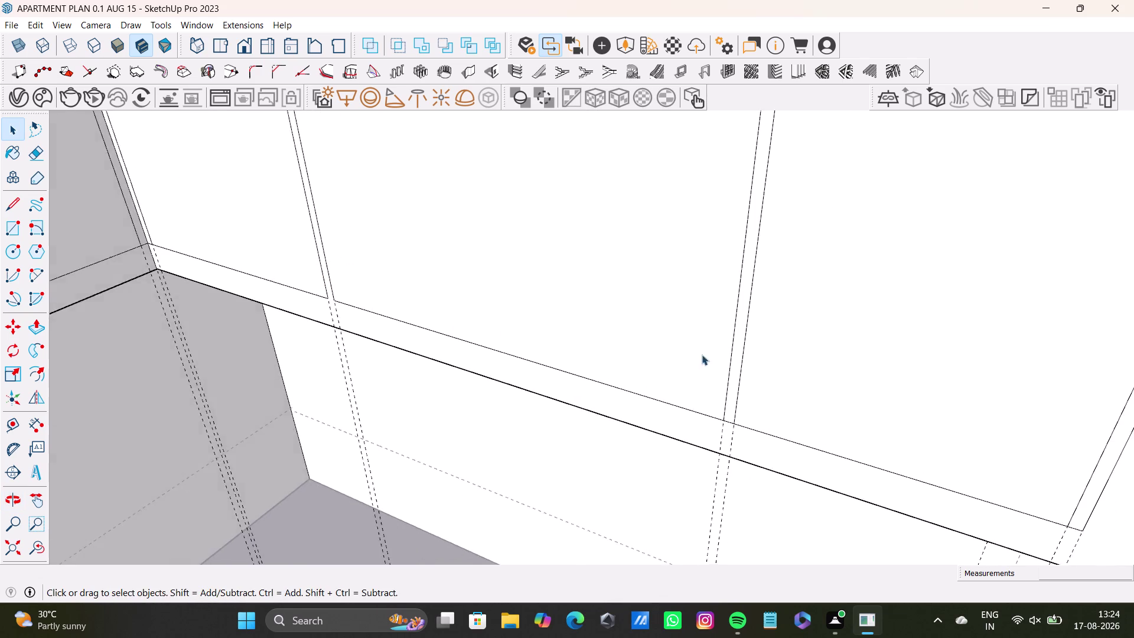
scroll(up, 3)
click(730, 440)
key(Delete)
Delete the short bottom-right corner edge, then undo that deletion.
scroll(down, 3)
middle_drag(736, 432, 507, 405)
scroll(up, 3)
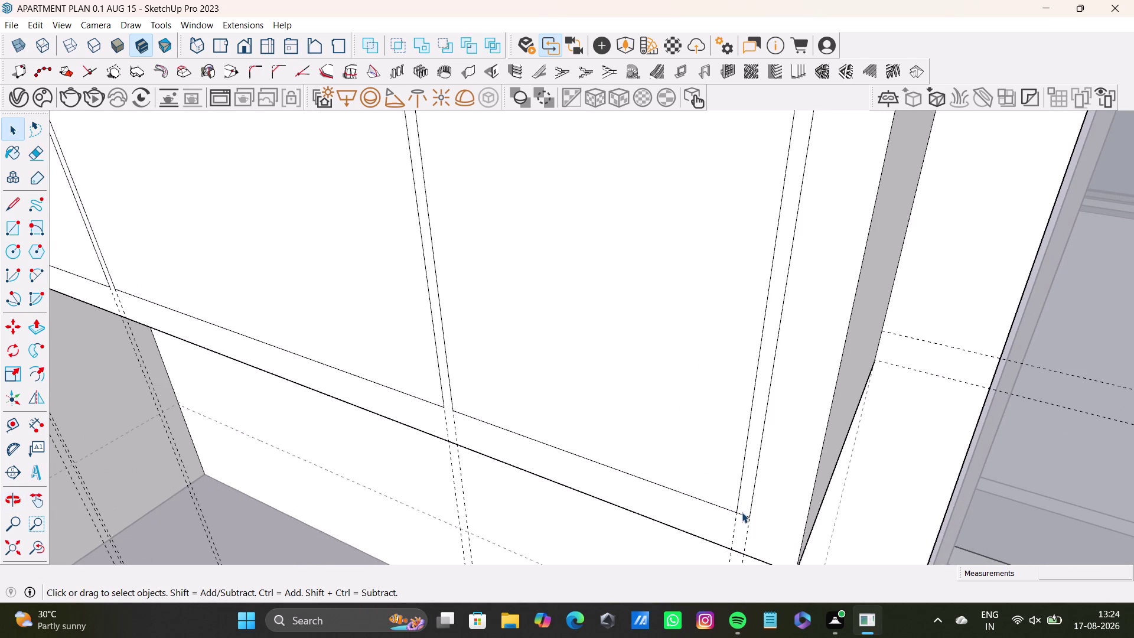
click(742, 512)
key(Delete)
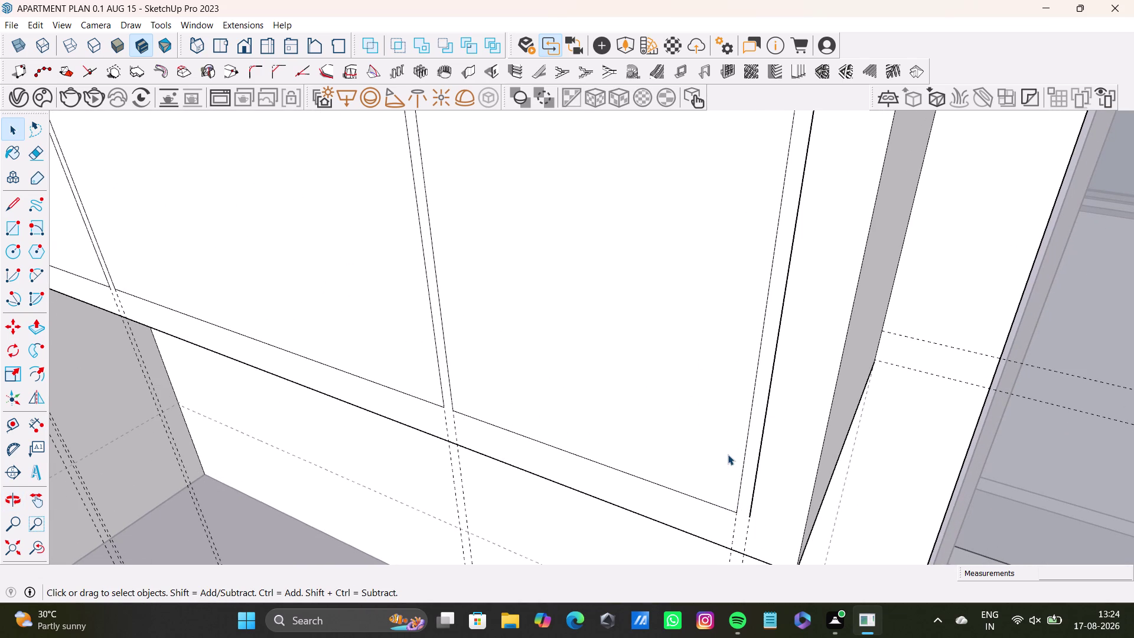
key(ctrl+z)
scroll(down, 3)
scroll(up, 3)
scroll(down, 3)
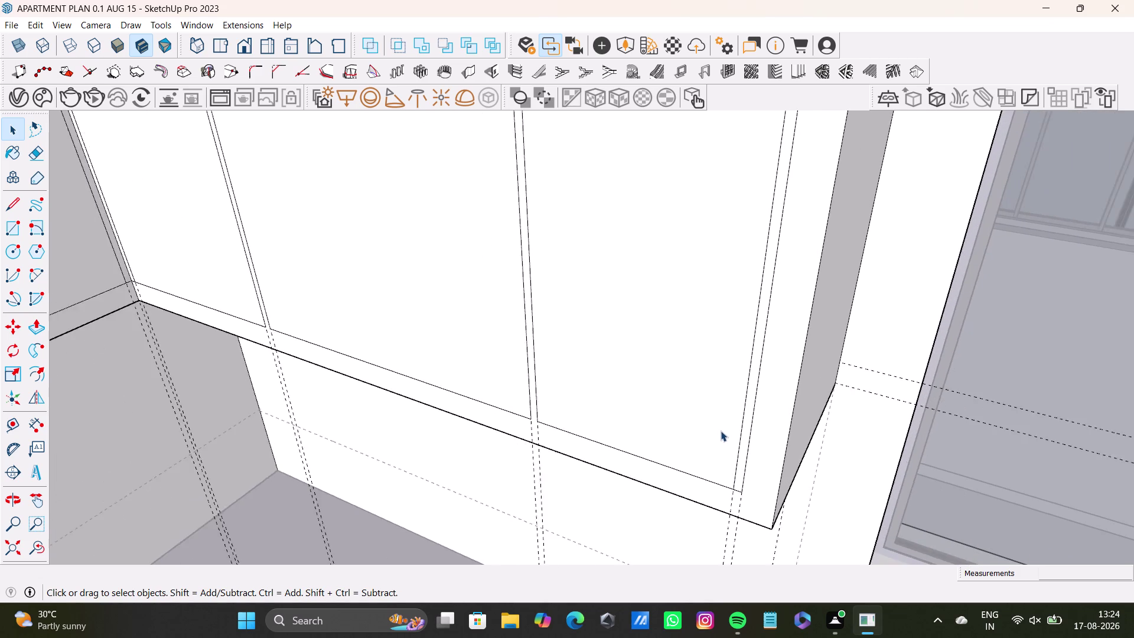
scroll(down, 3)
Remove the stub at the top panel joint and the short top-right corner edge.
middle_drag(713, 368, 703, 517)
scroll(up, 3)
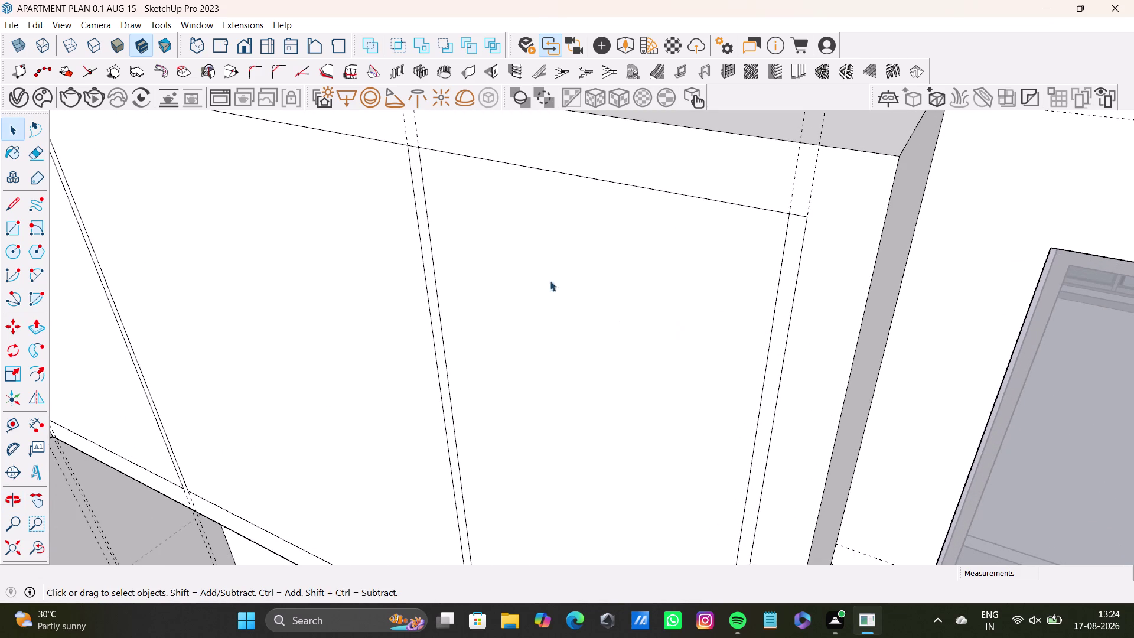
scroll(up, 3)
middle_drag(406, 190, 642, 315)
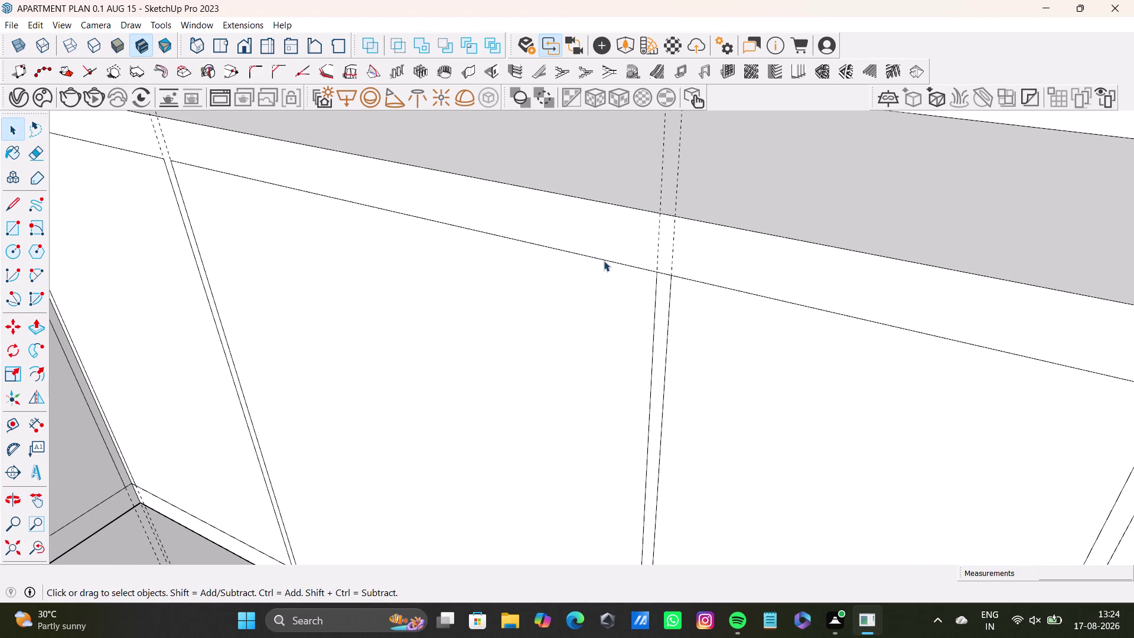
click(664, 275)
key(Delete)
scroll(down, 3)
middle_drag(651, 370, 667, 194)
scroll(up, 3)
scroll(down, 3)
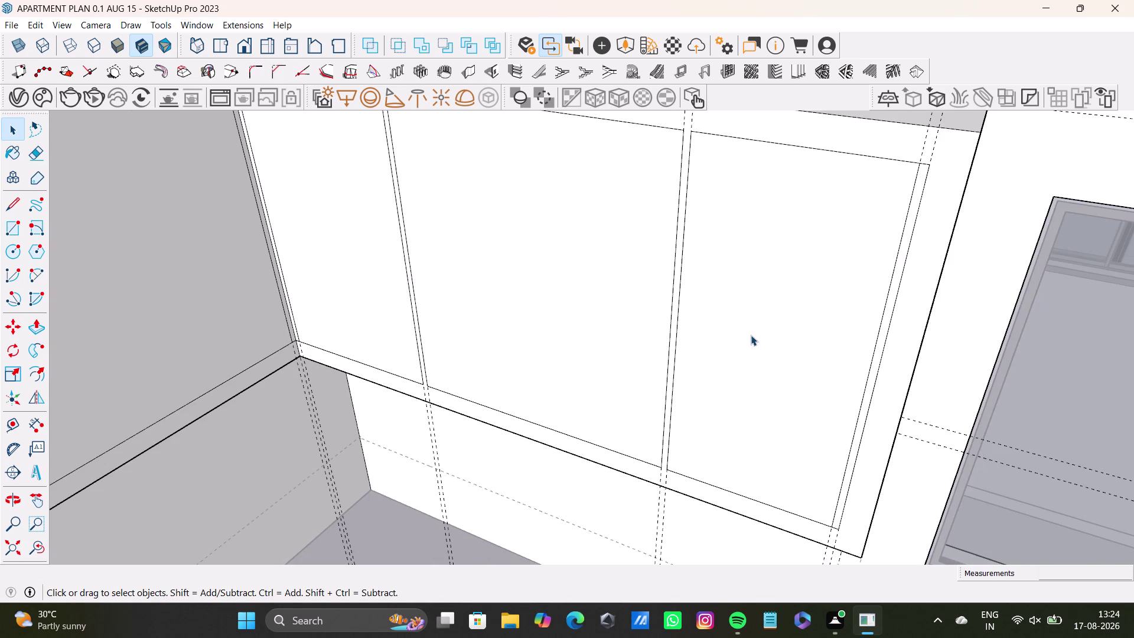
middle_drag(897, 219, 822, 289)
scroll(up, 3)
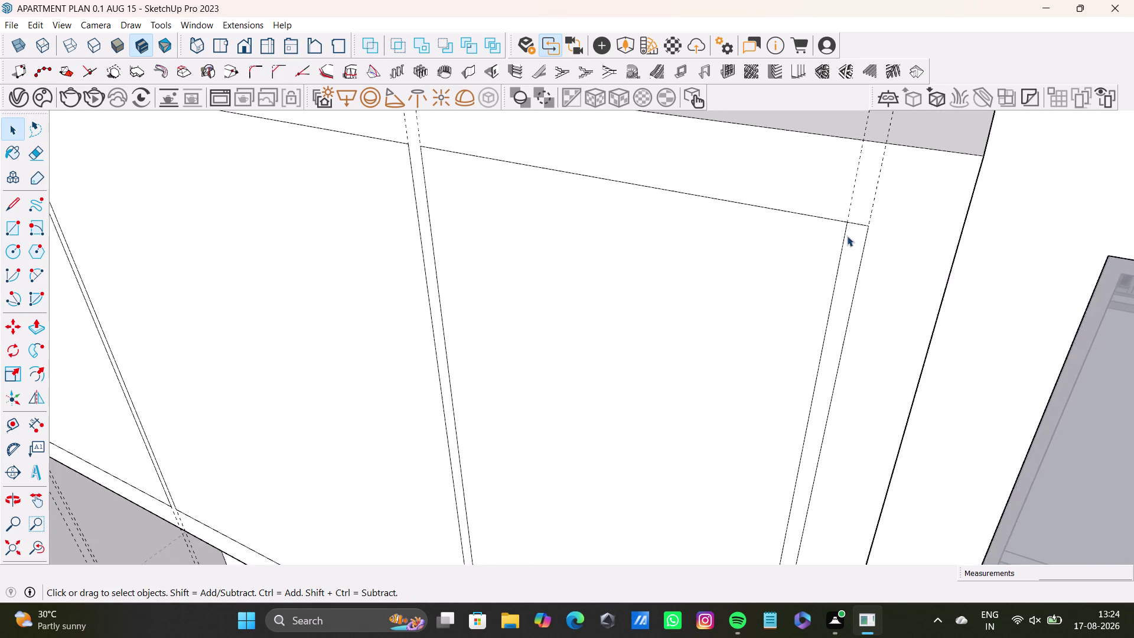
scroll(up, 3)
click(861, 219)
key(Delete)
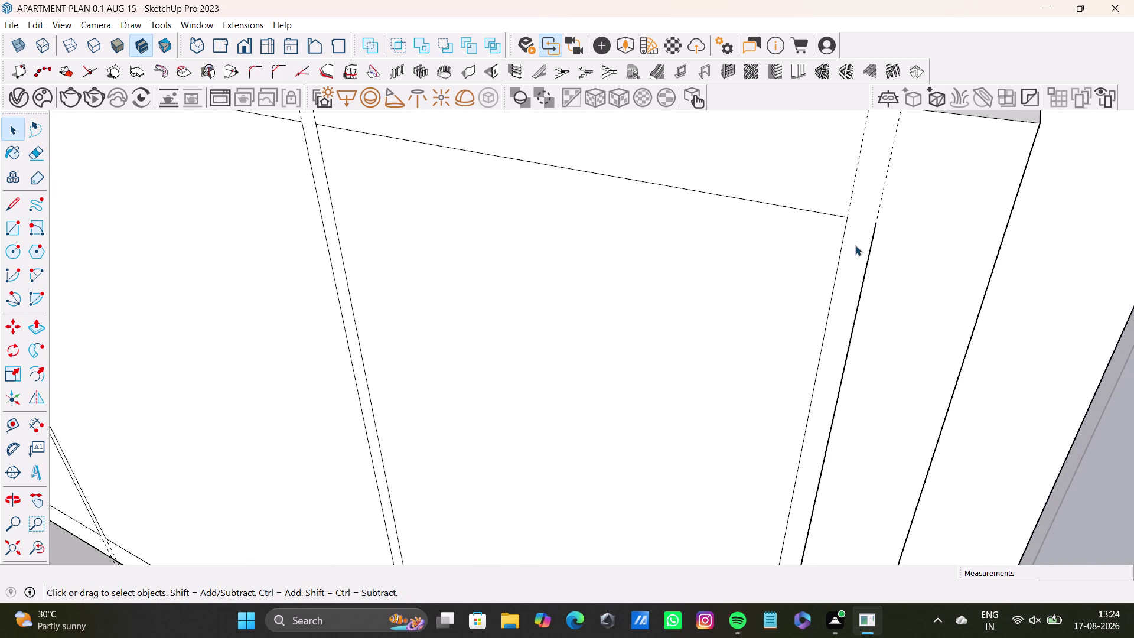
scroll(up, 3)
scroll(down, 3)
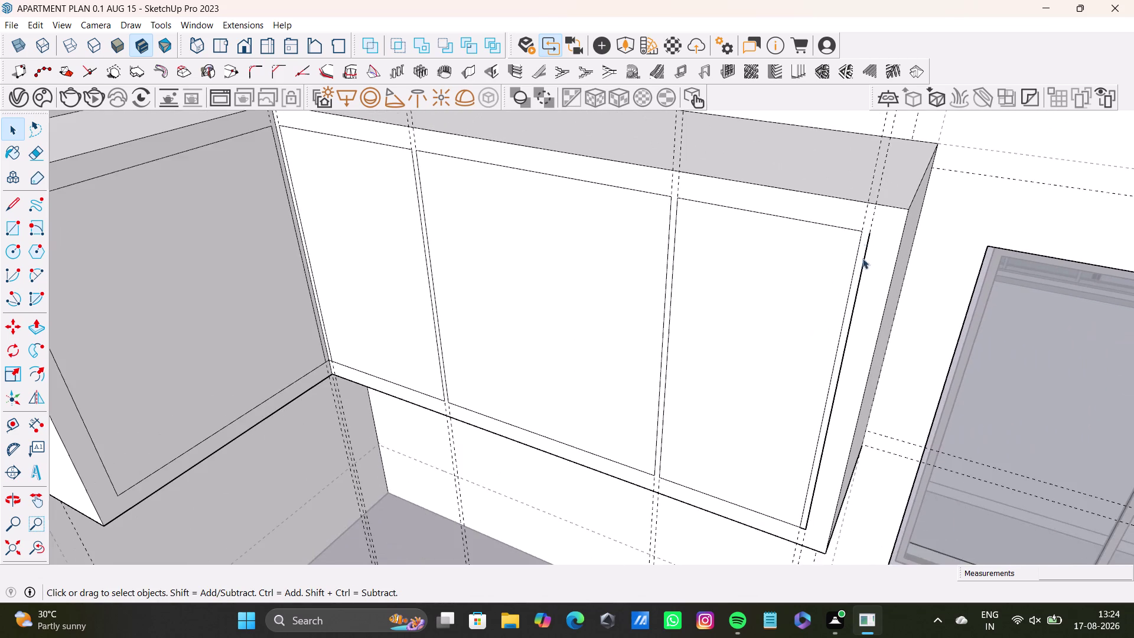
Remove the short bottom-right corner edge, then view the whole cabinet.
middle_drag(862, 273, 861, 179)
scroll(up, 3)
middle_drag(819, 444, 818, 372)
scroll(up, 3)
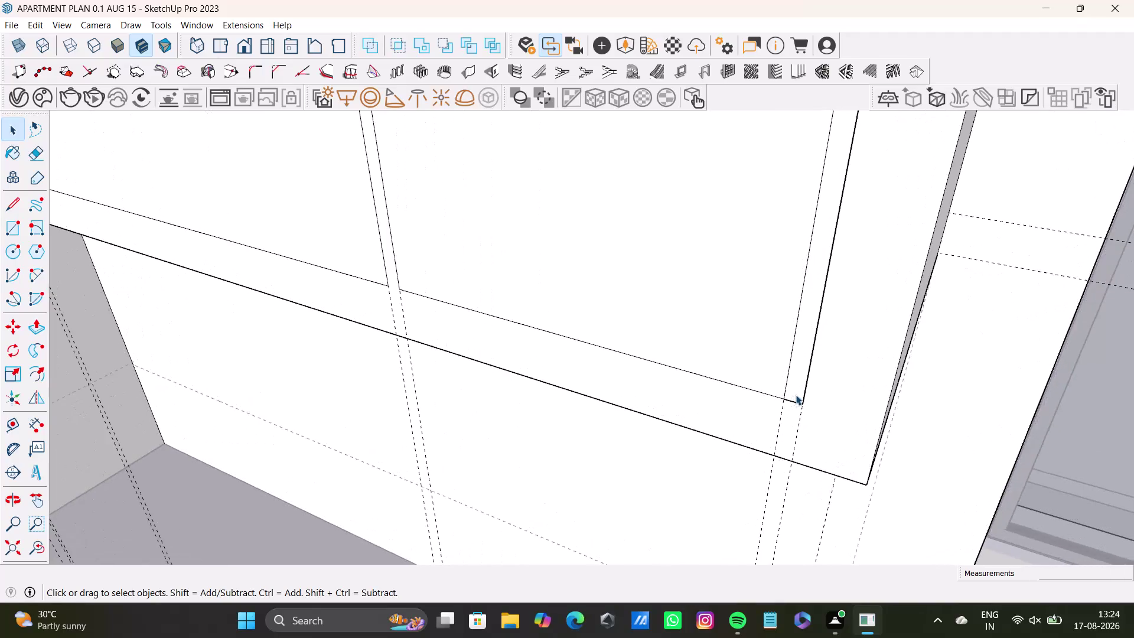
scroll(up, 3)
click(795, 403)
key(Delete)
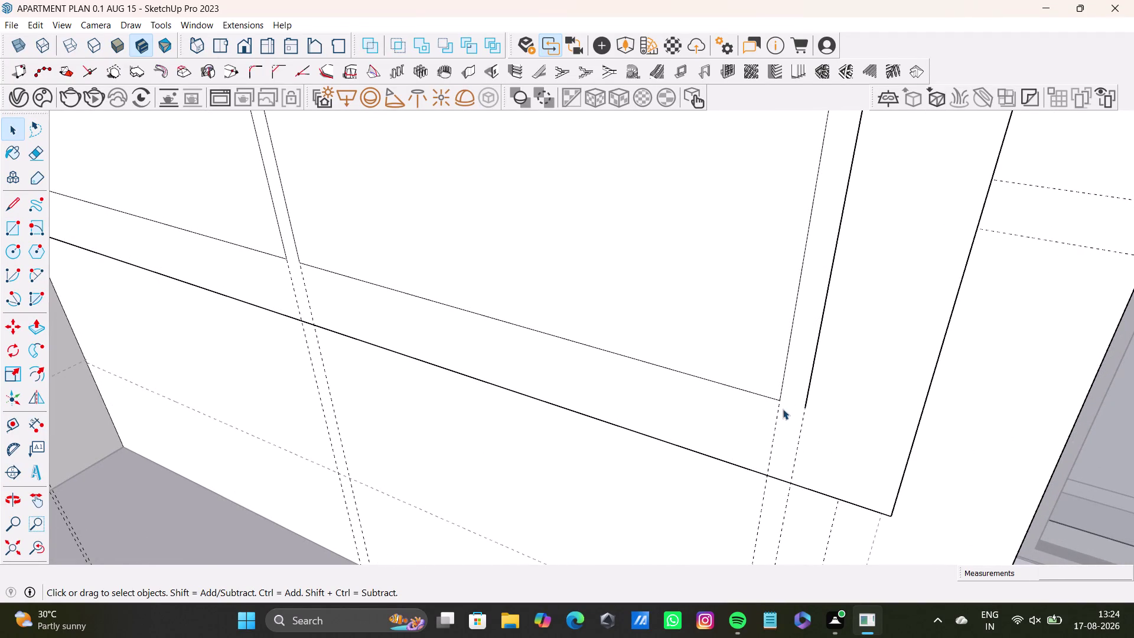
scroll(down, 3)
scroll(down, 3)
middle_drag(262, 258, 291, 248)
scroll(down, 3)
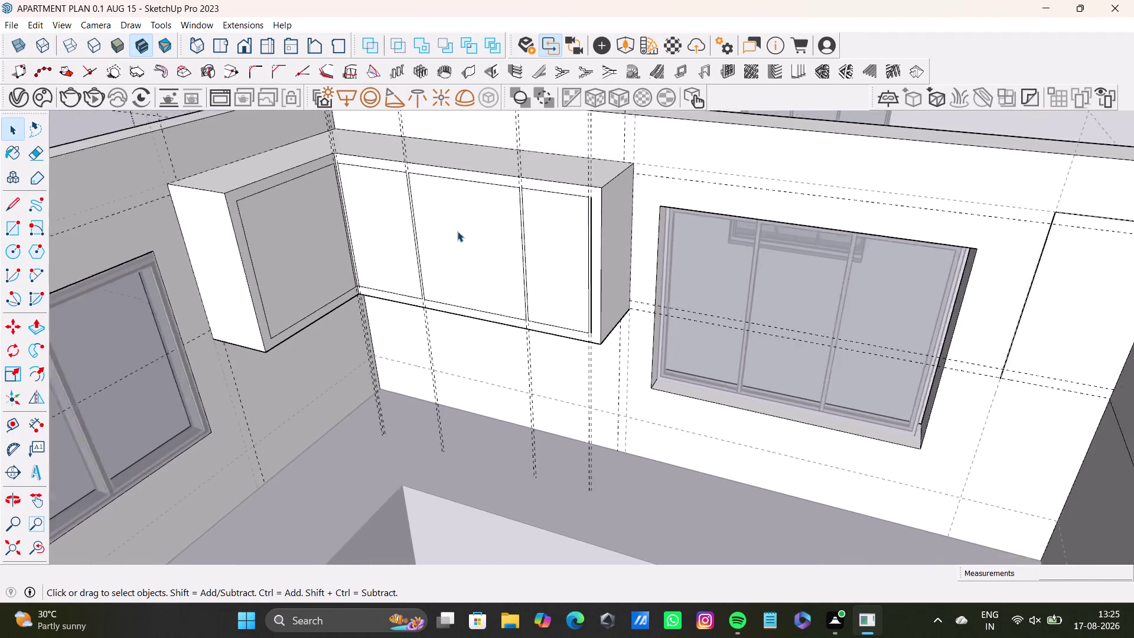
scroll(down, 3)
scroll(up, 3)
middle_drag(457, 231, 542, 296)
middle_drag(533, 313, 406, 335)
scroll(up, 3)
middle_drag(363, 245, 417, 237)
Recess the left wing's front panel face with Push/Pull.
scroll(down, 3)
scroll(up, 3)
middle_drag(456, 259, 506, 288)
scroll(up, 3)
middle_drag(520, 202, 551, 145)
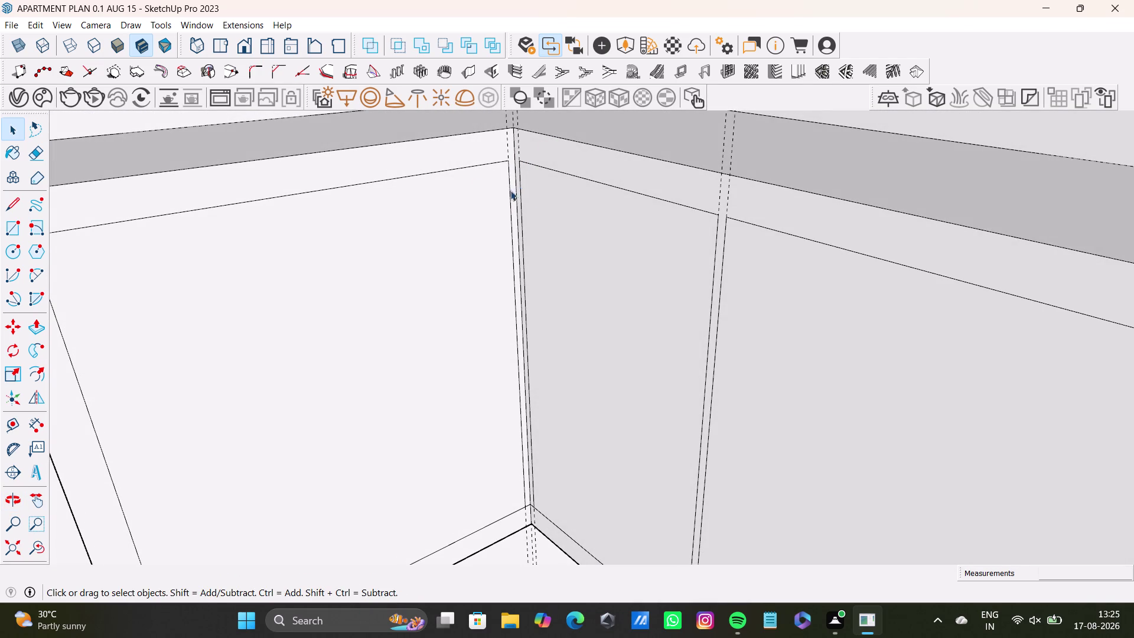
click(457, 206)
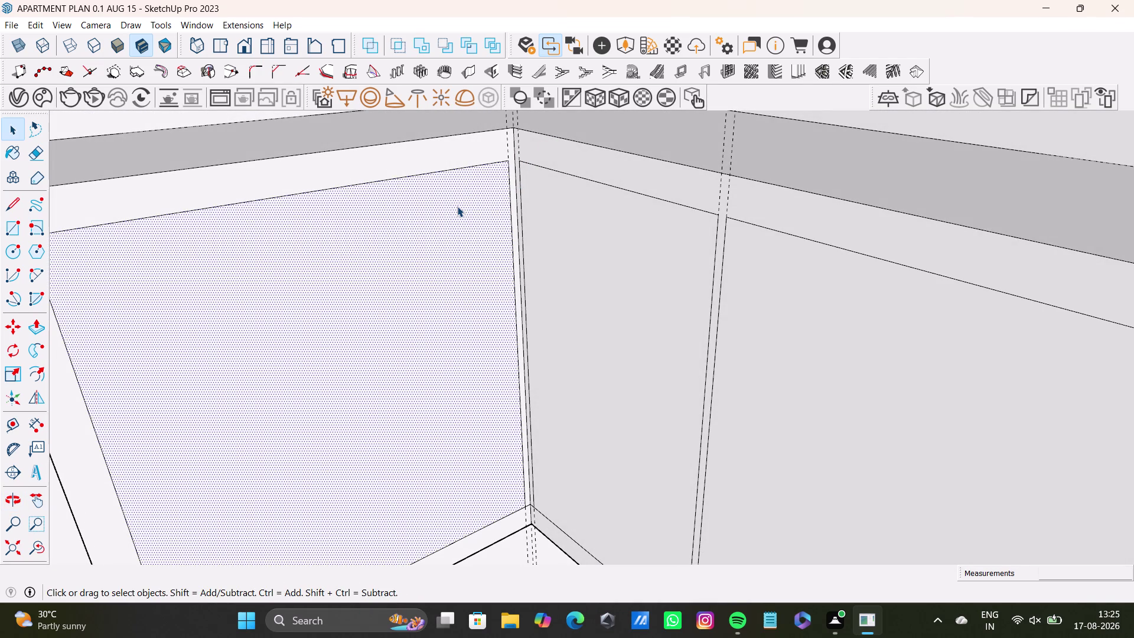
key(p)
drag(457, 206, 461, 219)
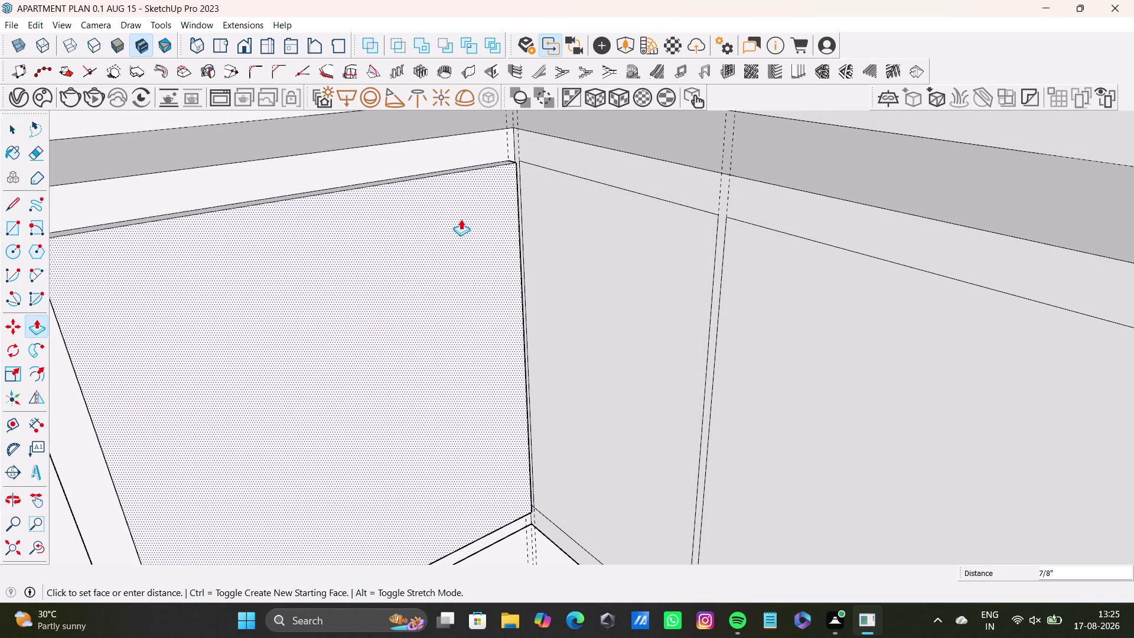
drag(460, 219, 461, 218)
middle_drag(461, 264, 476, 335)
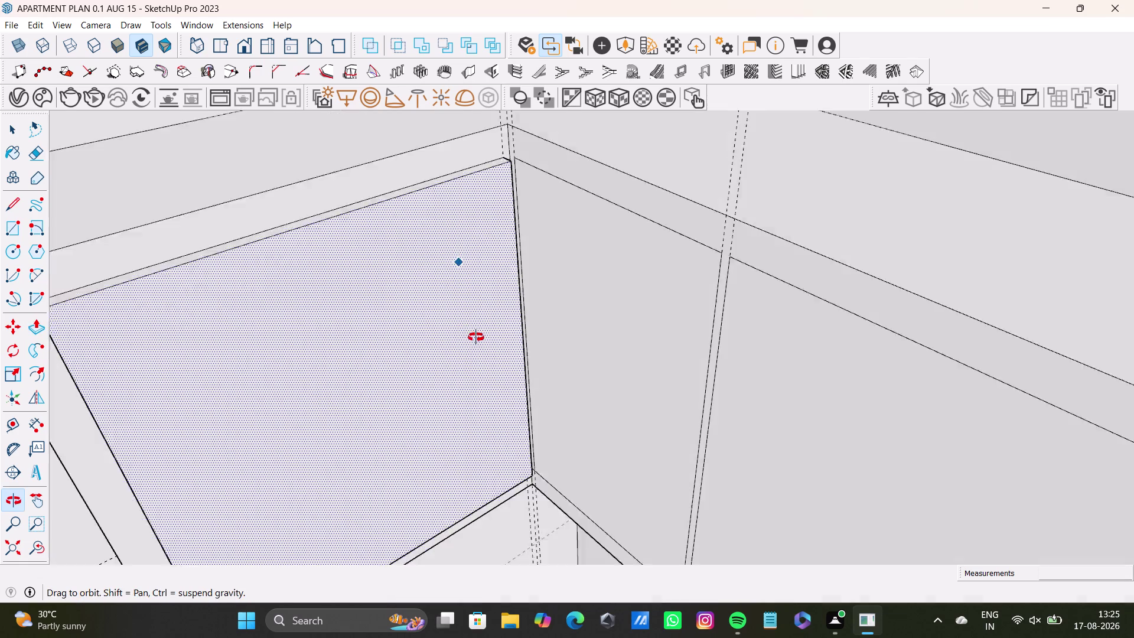
middle_drag(475, 334, 481, 374)
scroll(down, 3)
middle_drag(491, 369, 502, 299)
middle_drag(516, 288, 441, 343)
scroll(up, 3)
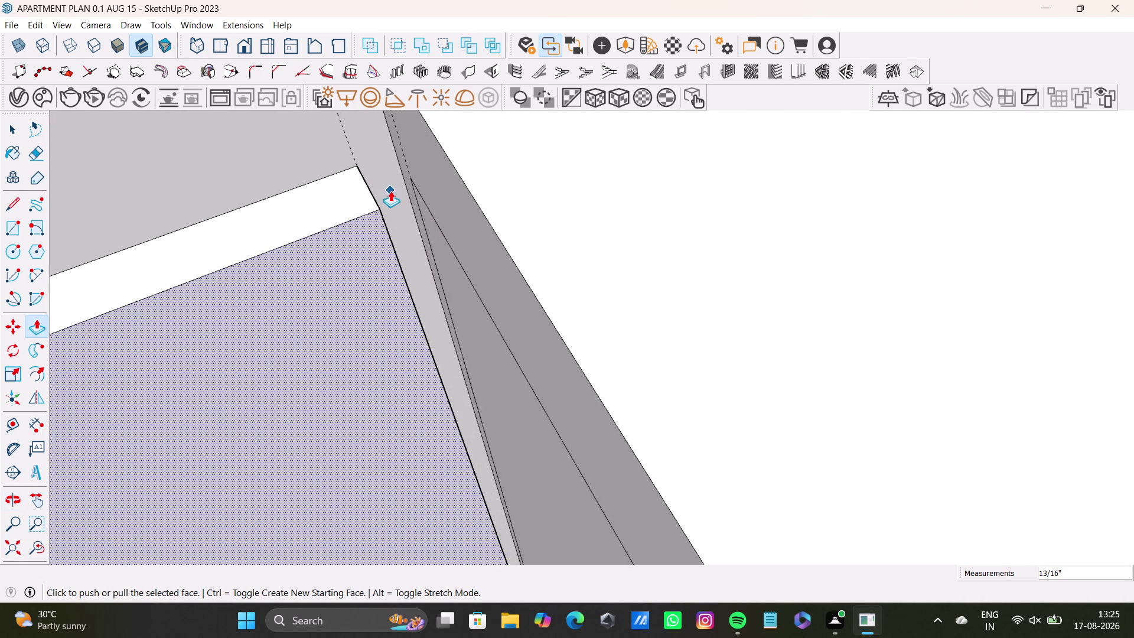
Push the narrow gap strip beside the shutter inward.
middle_drag(390, 191, 334, 239)
scroll(up, 3)
key(space)
click(406, 192)
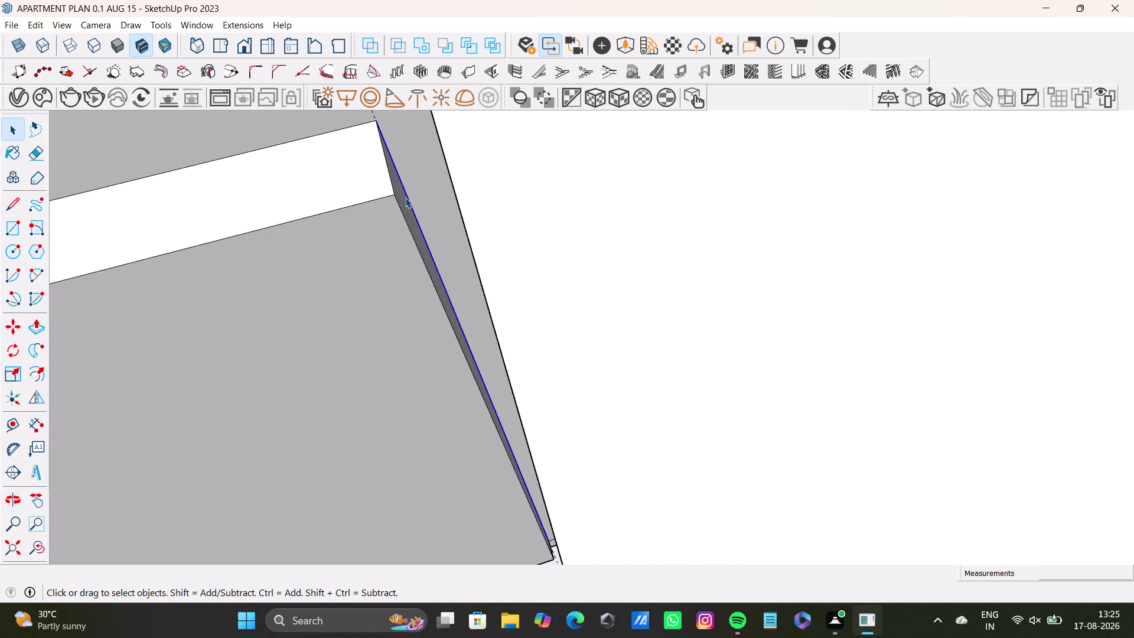
click(405, 197)
click(405, 201)
key(p)
drag(406, 203, 380, 210)
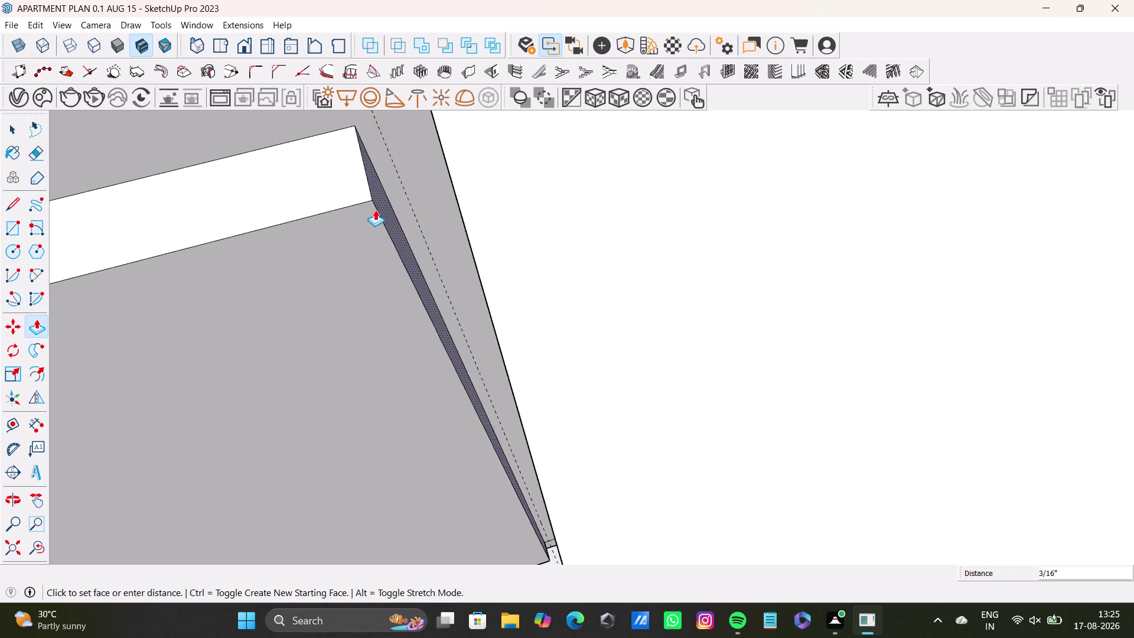
drag(379, 209, 361, 211)
key(space)
Recess the dotted shutter face below its frame.
scroll(down, 3)
middle_drag(363, 251, 637, 252)
middle_drag(622, 275, 621, 269)
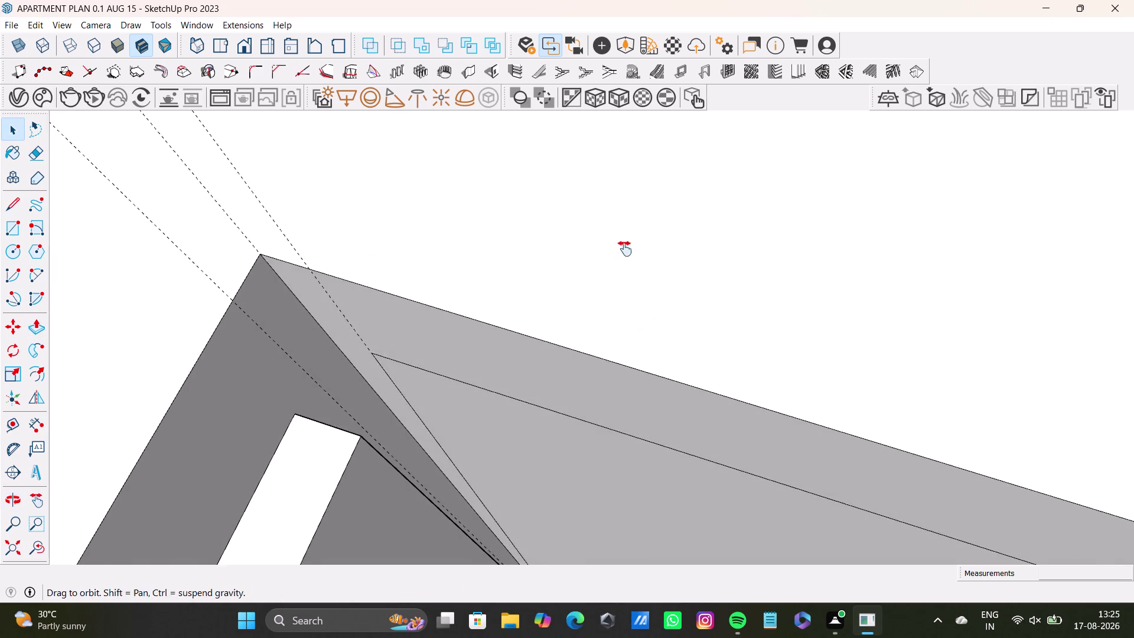
middle_drag(621, 269, 639, 148)
middle_drag(676, 317, 684, 123)
key(space)
click(565, 393)
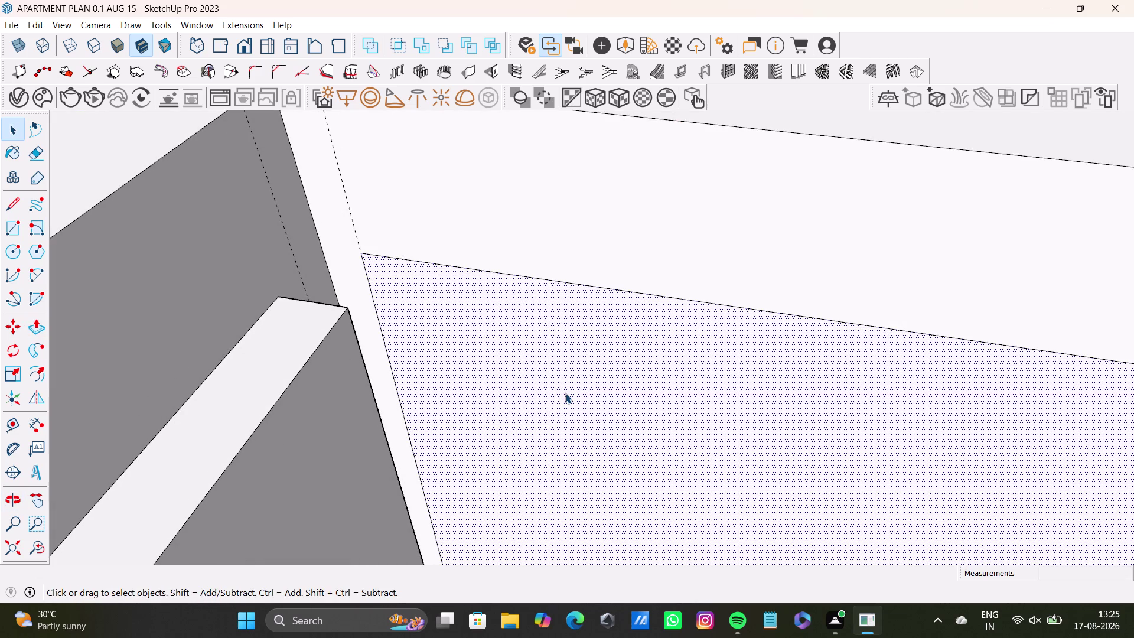
key(p)
drag(565, 393, 550, 424)
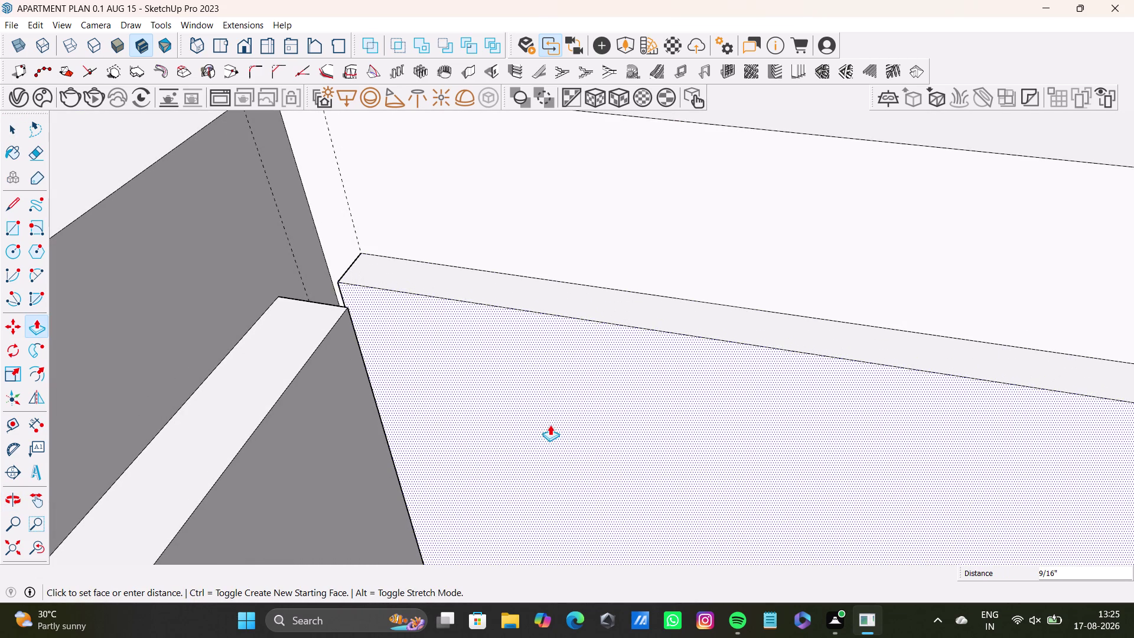
drag(550, 424, 547, 429)
scroll(down, 3)
middle_drag(568, 415, 499, 255)
middle_drag(500, 268, 457, 342)
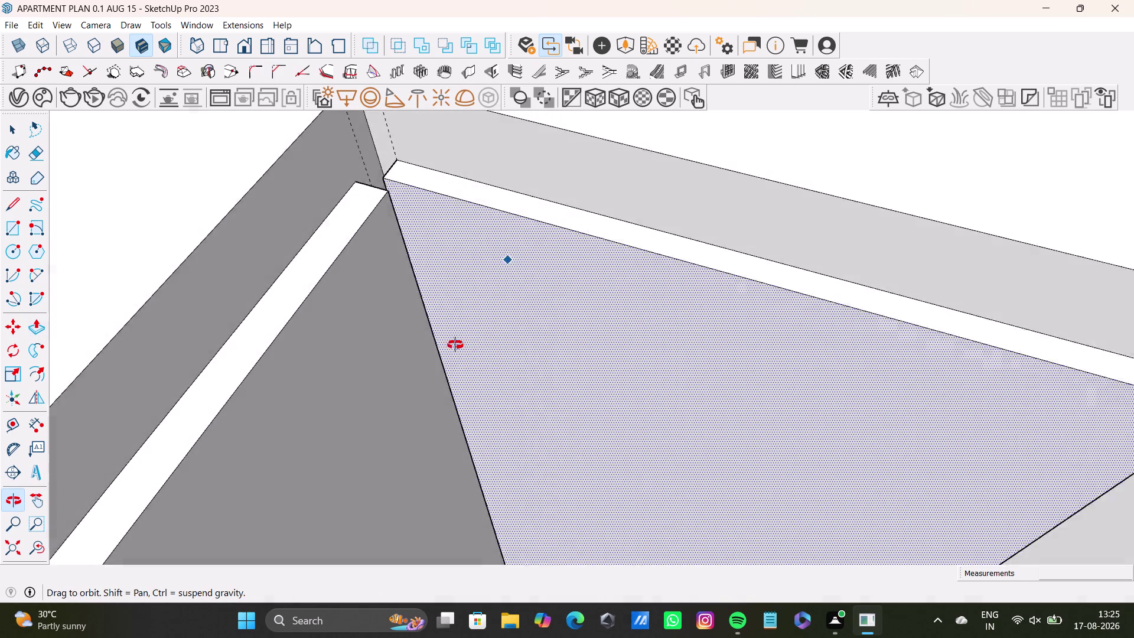
middle_drag(457, 343, 503, 251)
scroll(down, 3)
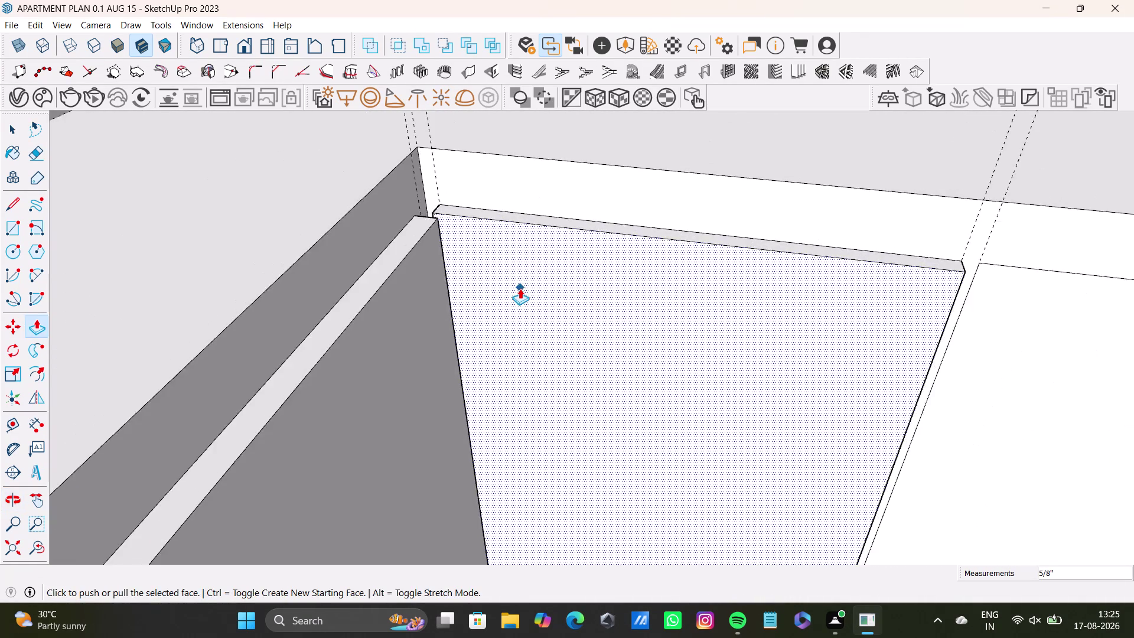
scroll(down, 3)
Recess the second shutter face inward after a zero-offset push beside the gap.
middle_drag(646, 305, 421, 242)
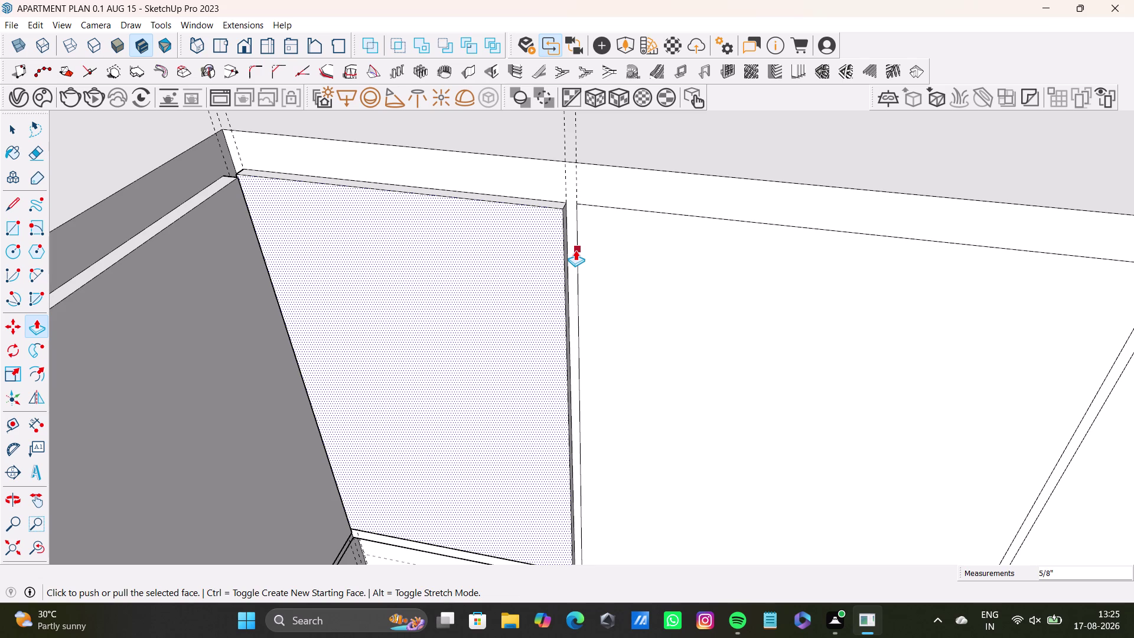
click(617, 245)
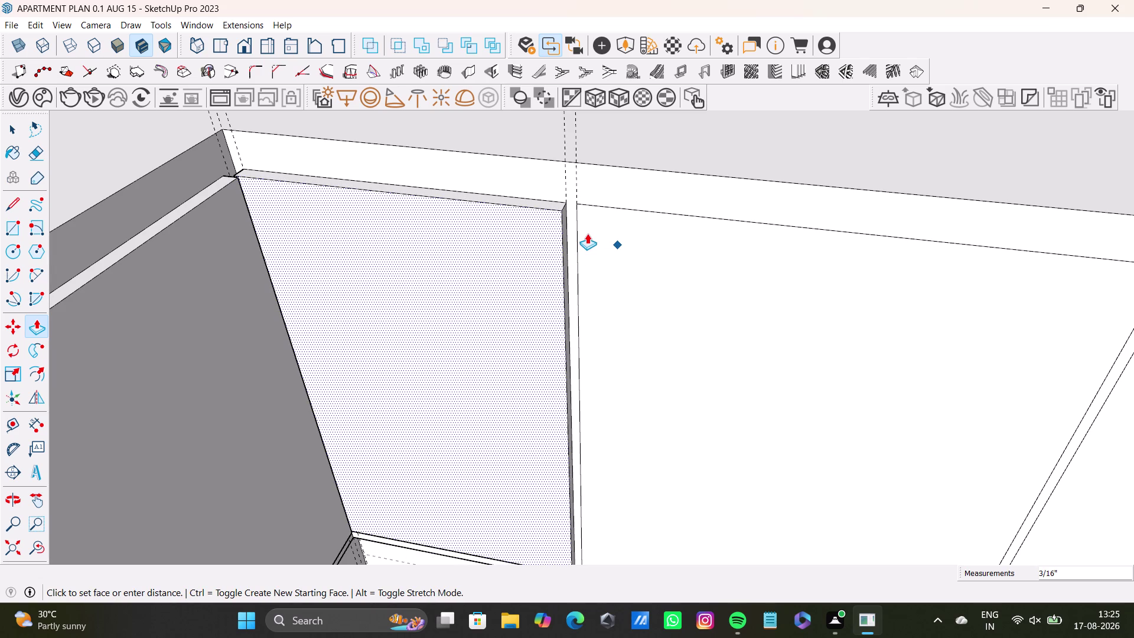
click(587, 234)
click(647, 251)
key(space)
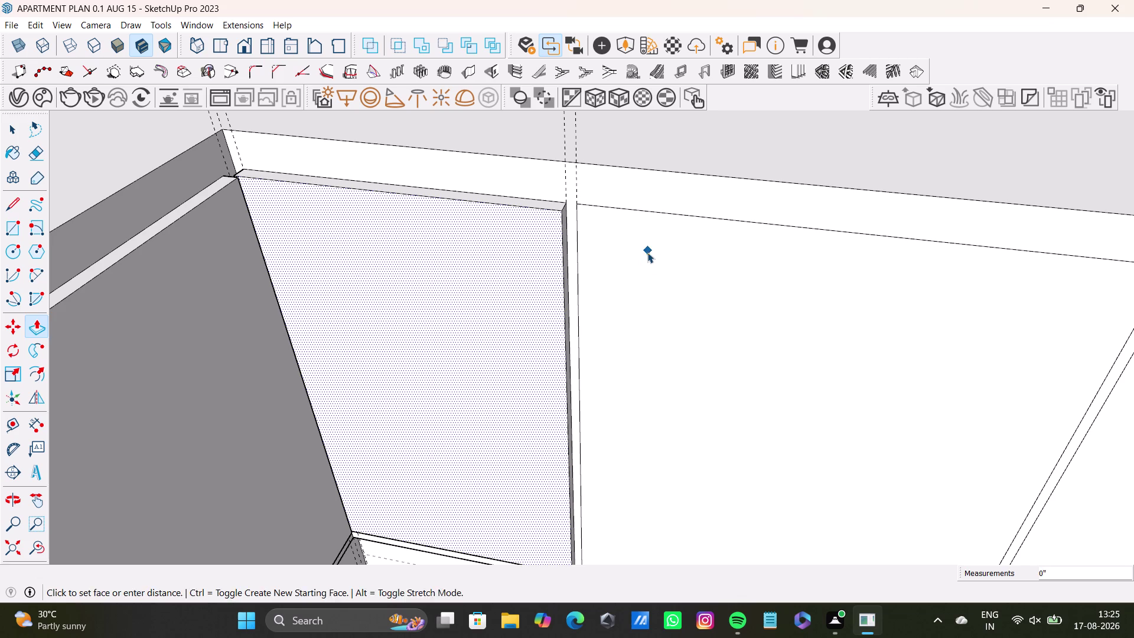
click(647, 252)
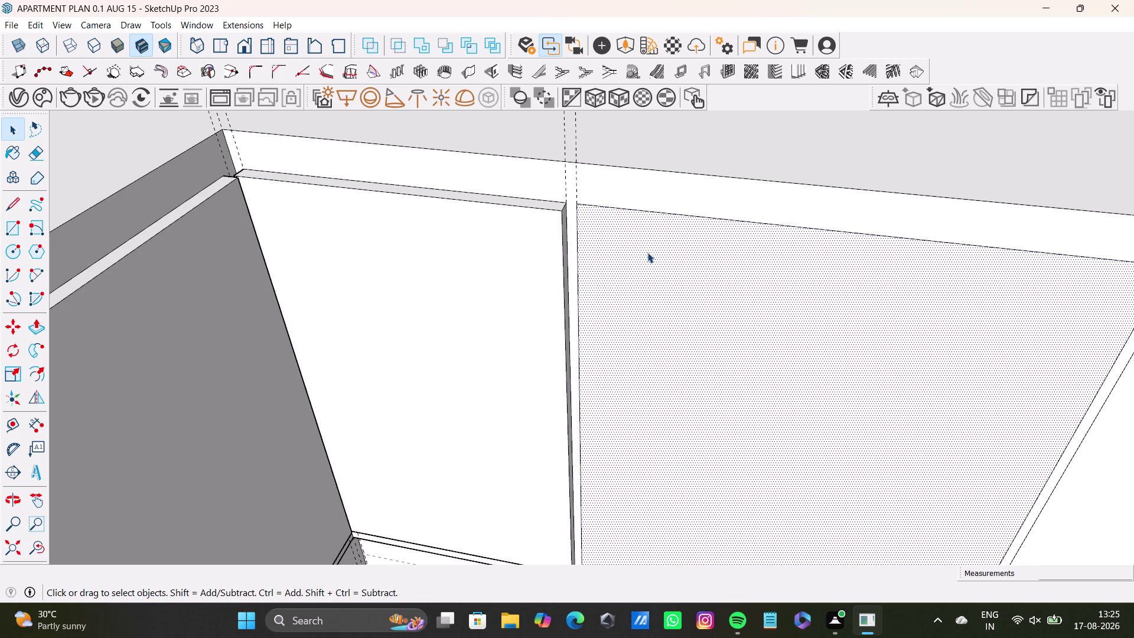
key(p)
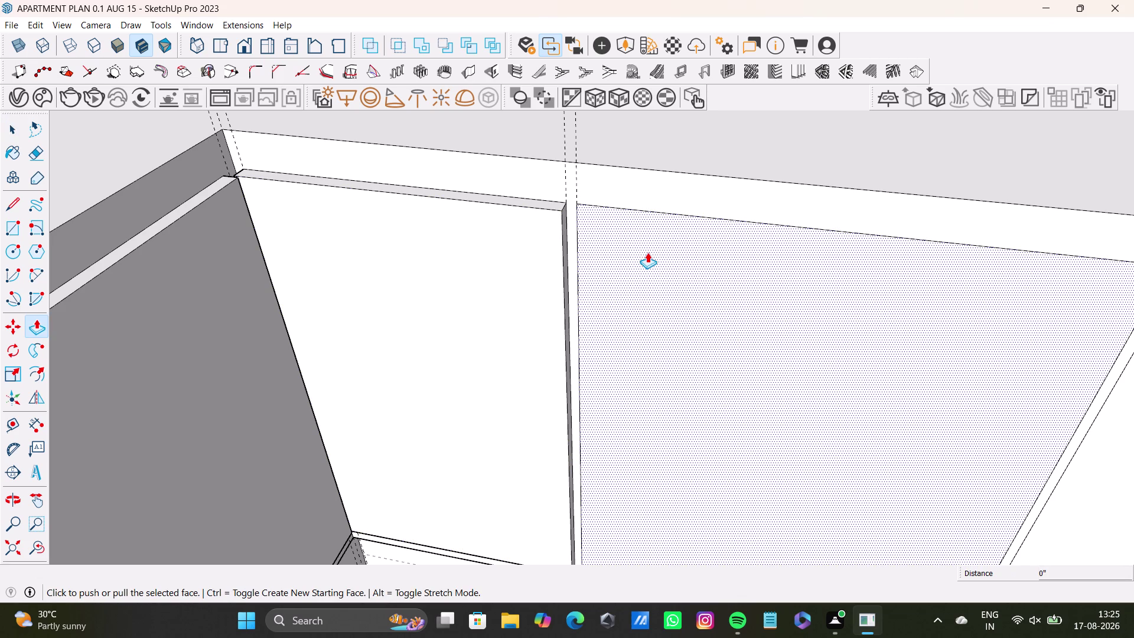
drag(647, 252, 542, 228)
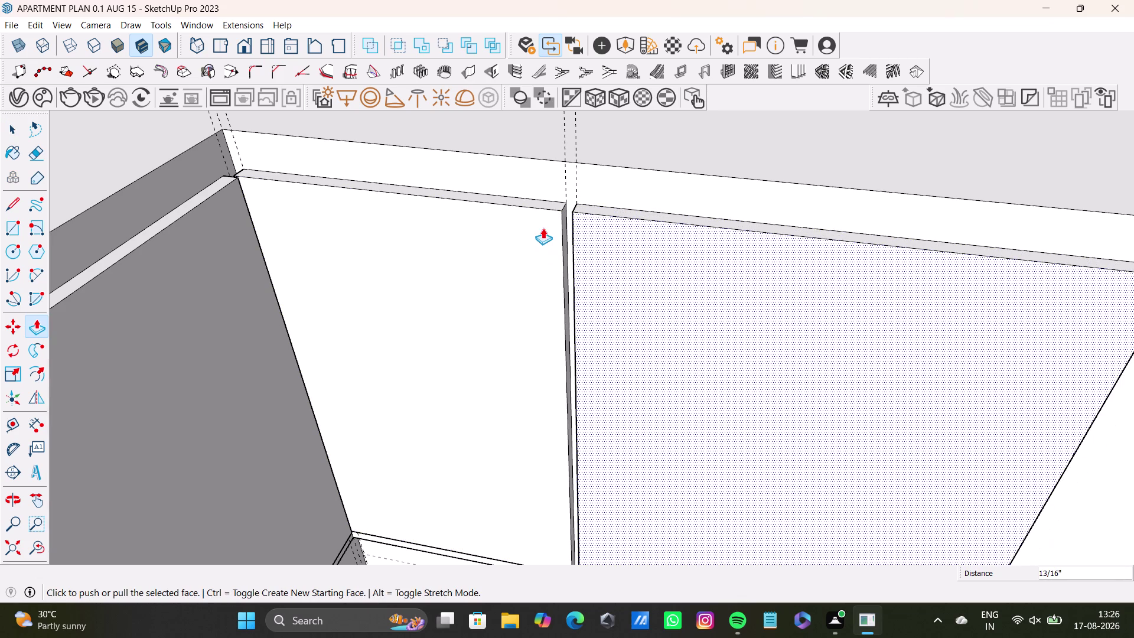
Push the right shutter face in about 13/16 inch to match the others.
scroll(down, 3)
scroll(down, 3)
scroll(down, 3)
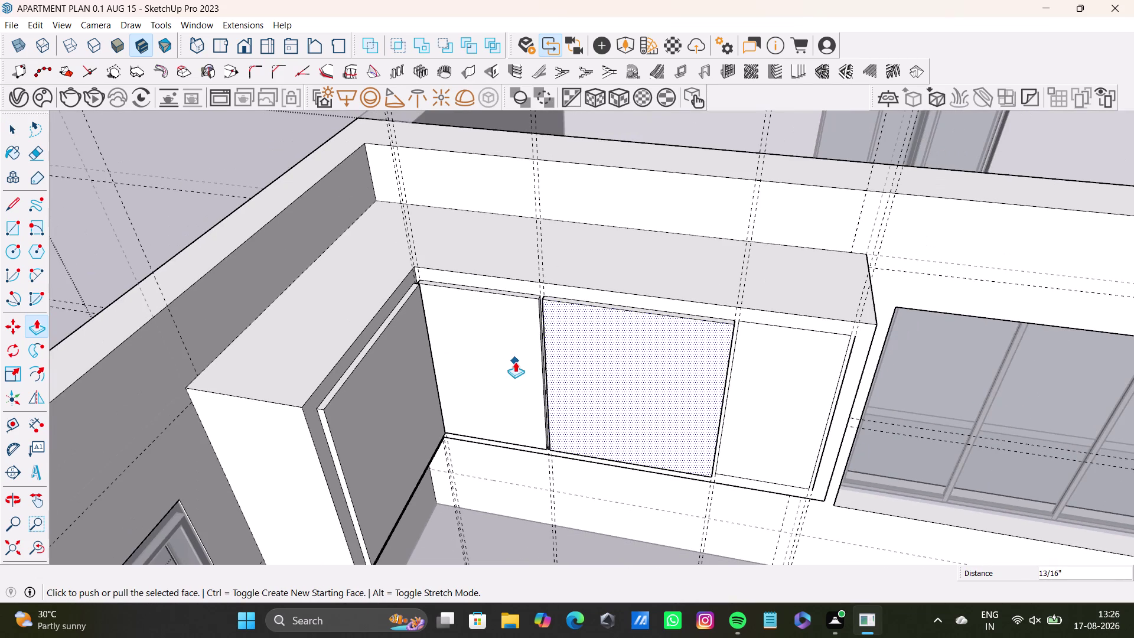
middle_drag(553, 365, 424, 329)
scroll(up, 3)
middle_drag(659, 347, 665, 323)
middle_drag(665, 323, 665, 335)
click(665, 323)
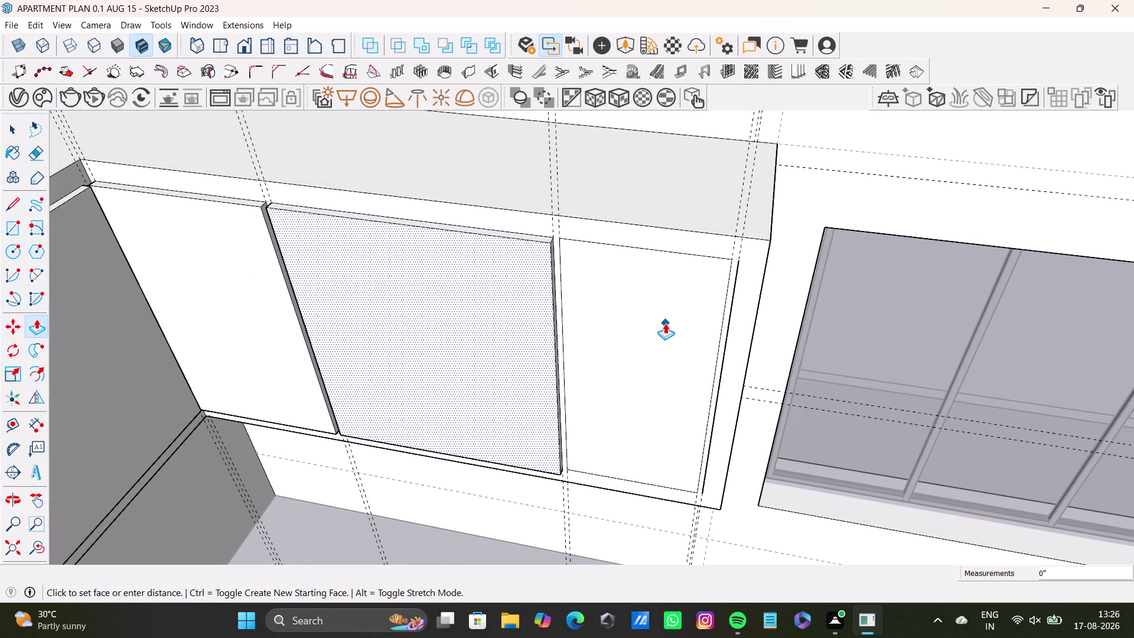
click(665, 323)
key(space)
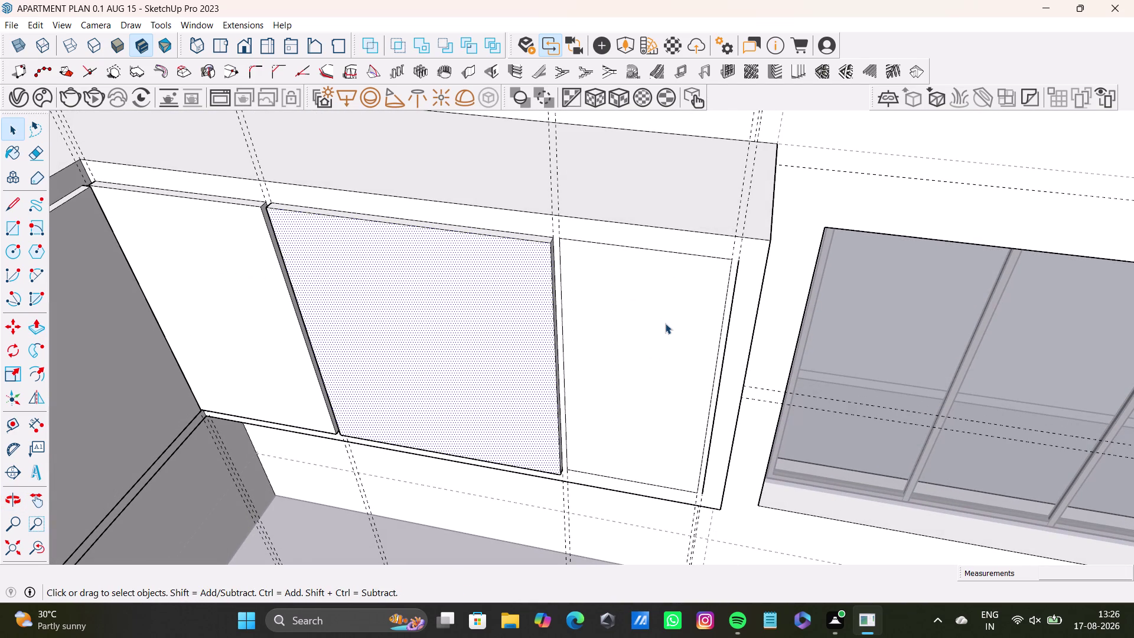
click(665, 323)
key(p)
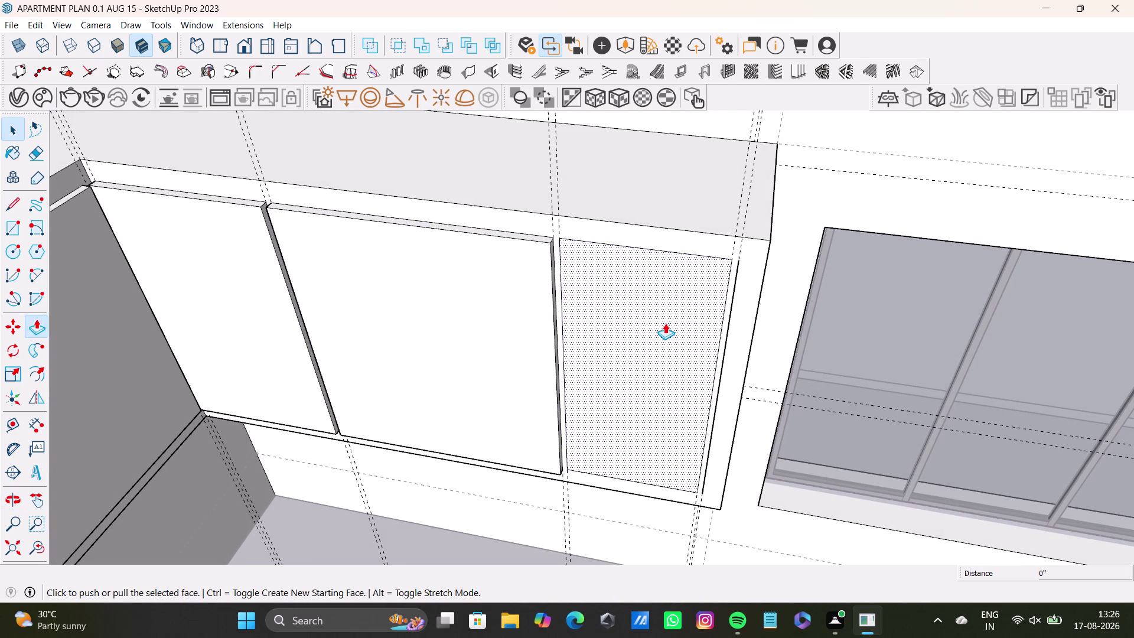
drag(659, 321, 538, 277)
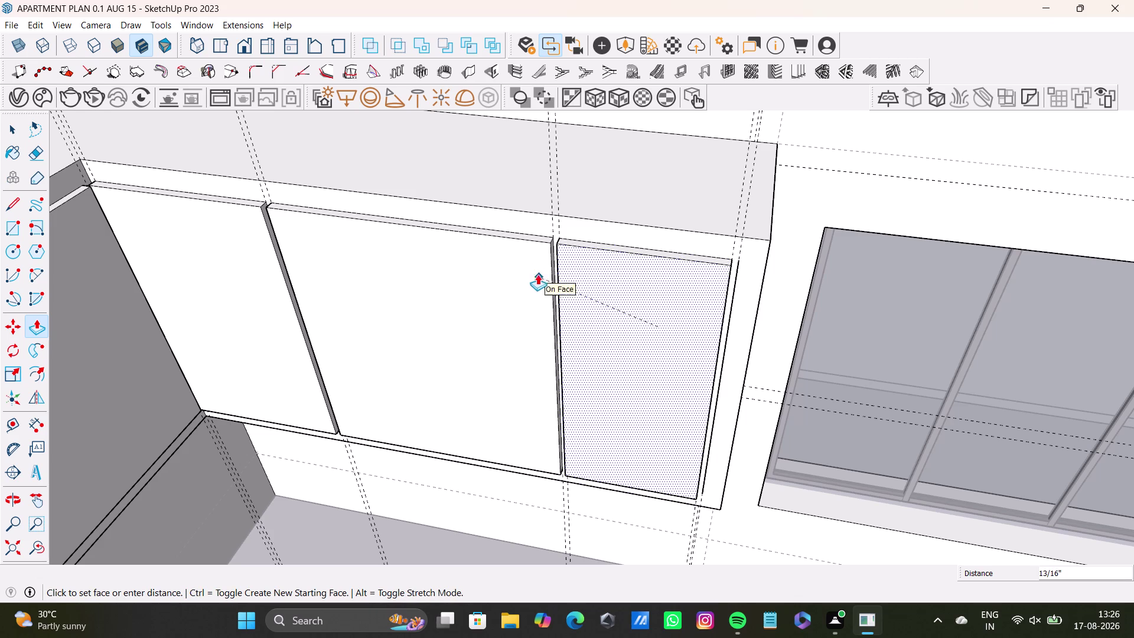
drag(539, 277, 536, 273)
scroll(down, 3)
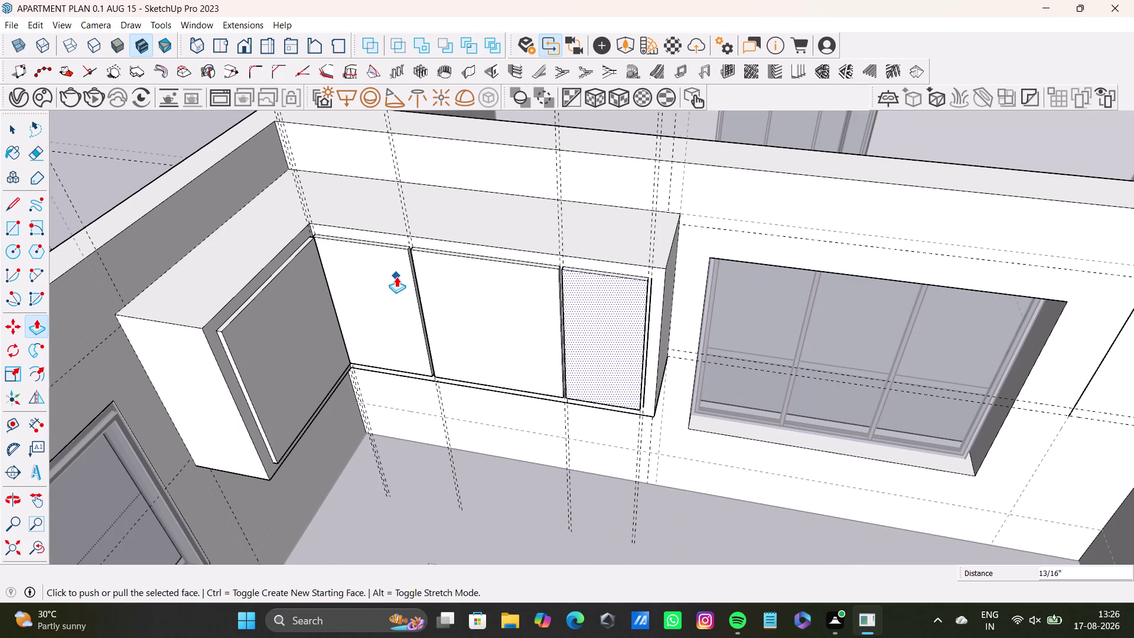
middle_drag(545, 292, 463, 310)
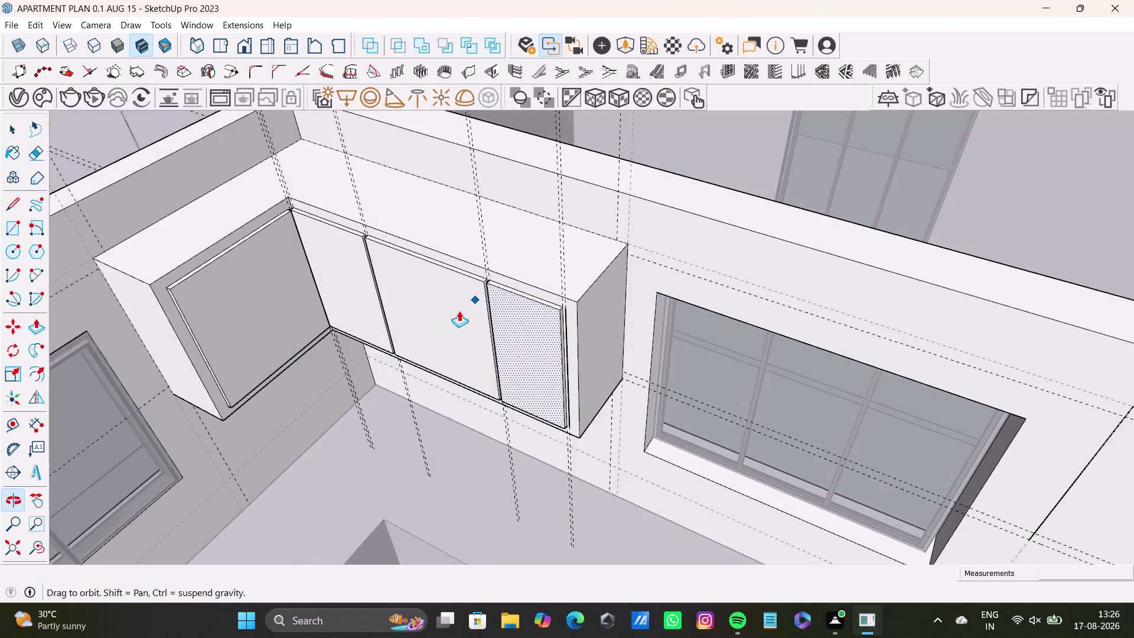
scroll(up, 3)
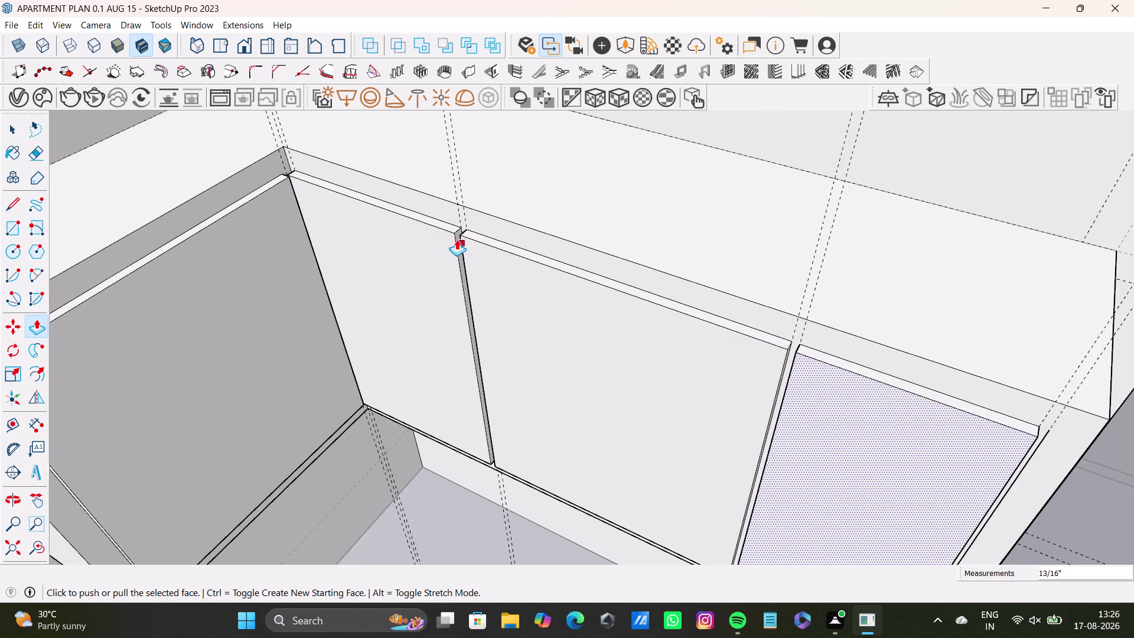
scroll(up, 3)
scroll(up, 3)
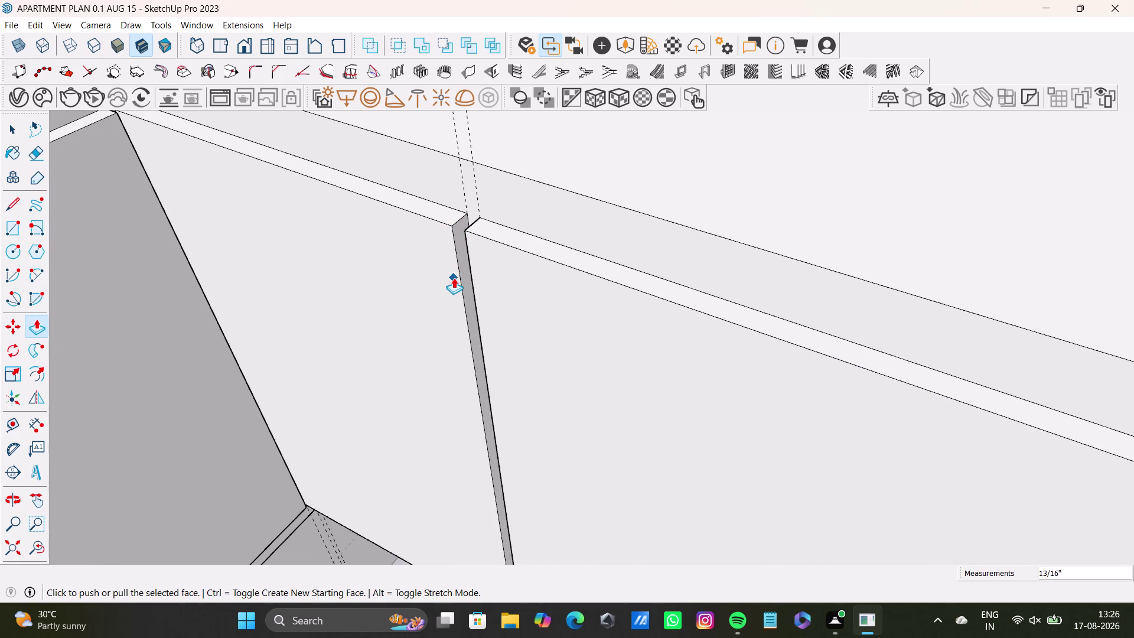
Push the narrow gap strip between the shutters back to recess it.
key(space)
click(455, 228)
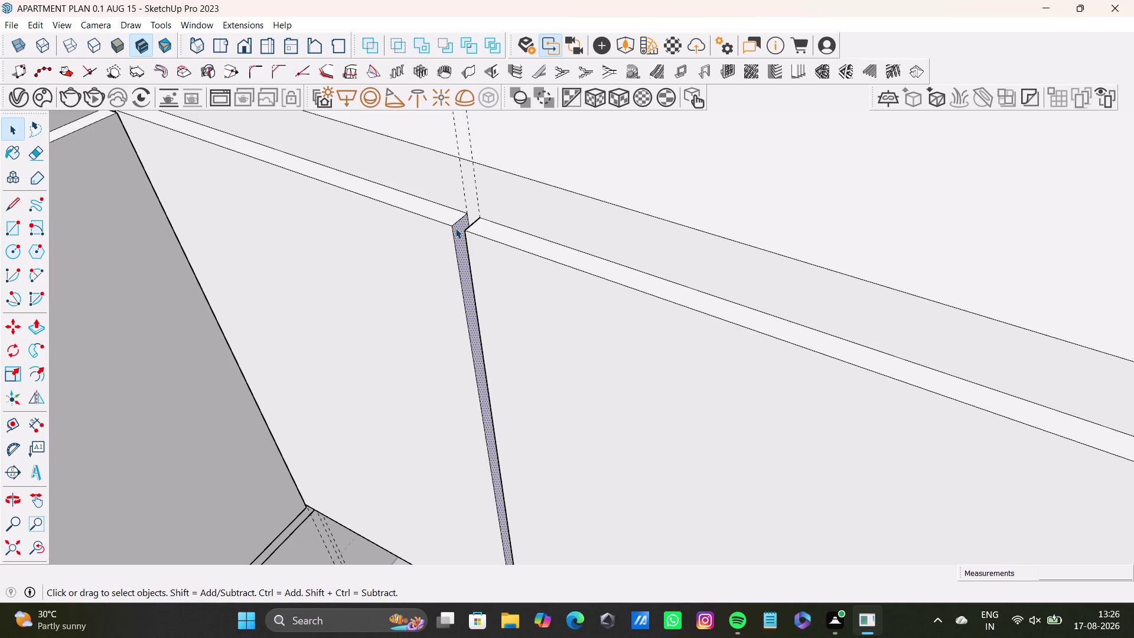
key(p)
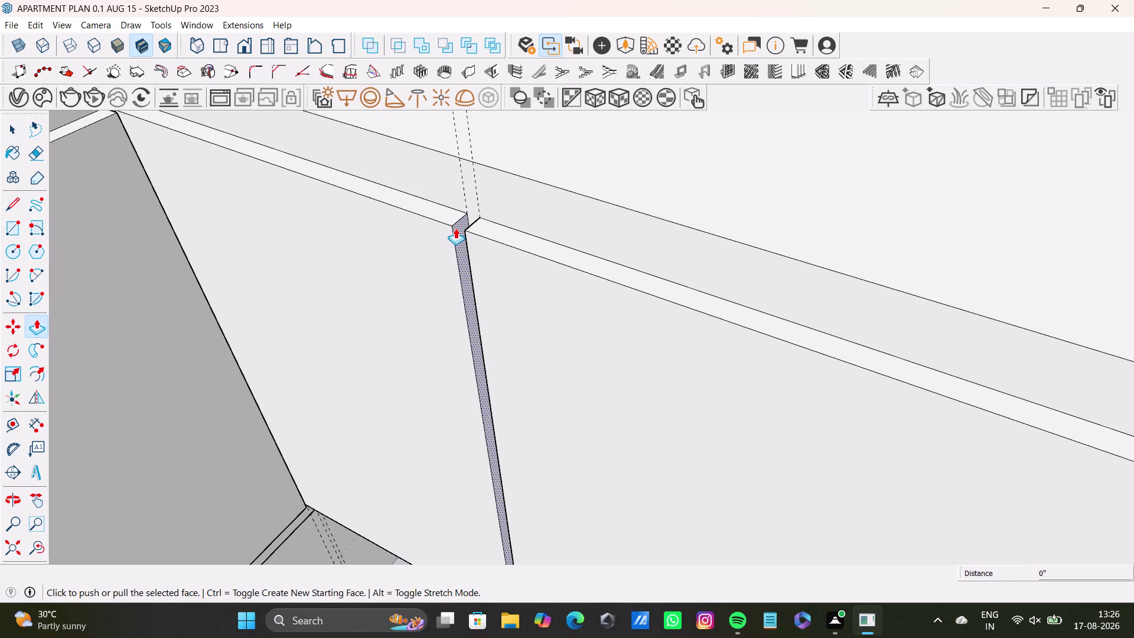
click(456, 228)
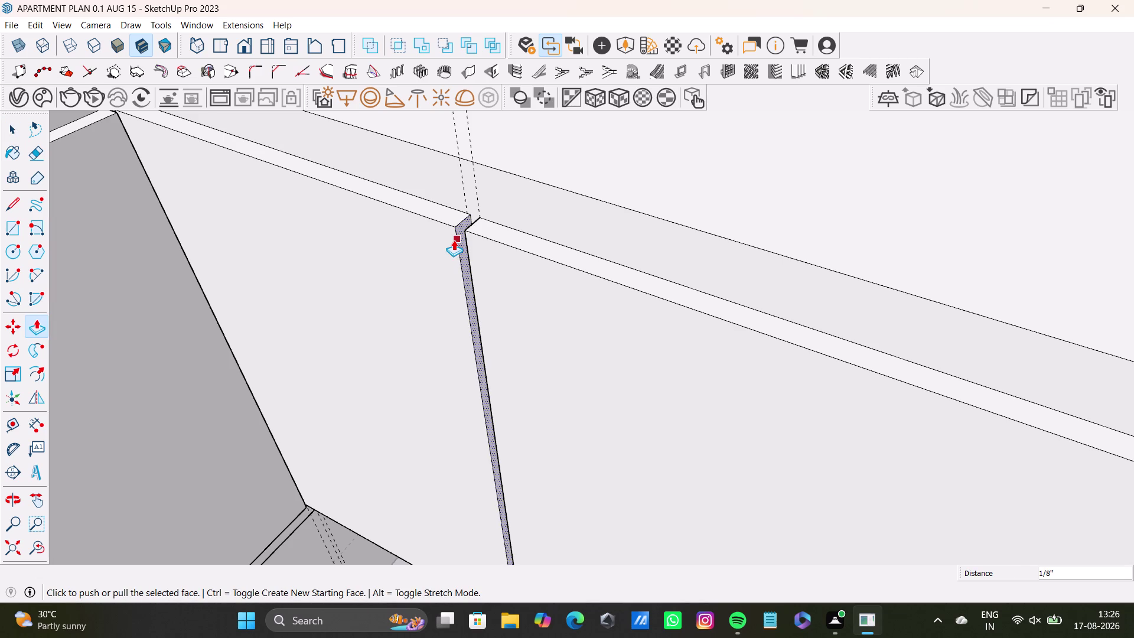
click(453, 239)
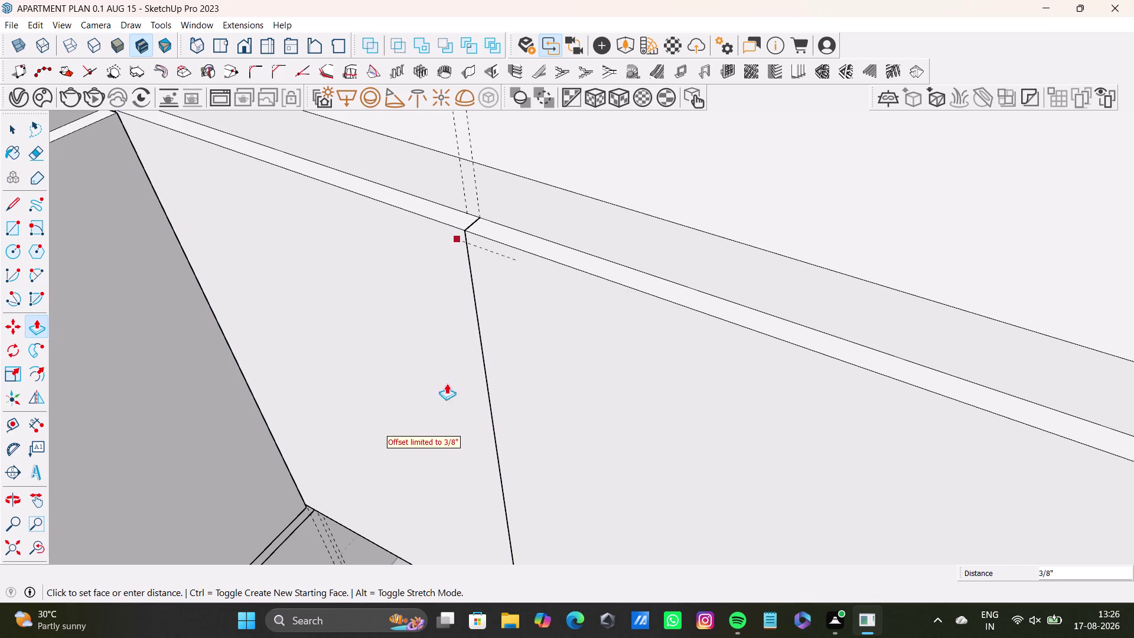
click(416, 323)
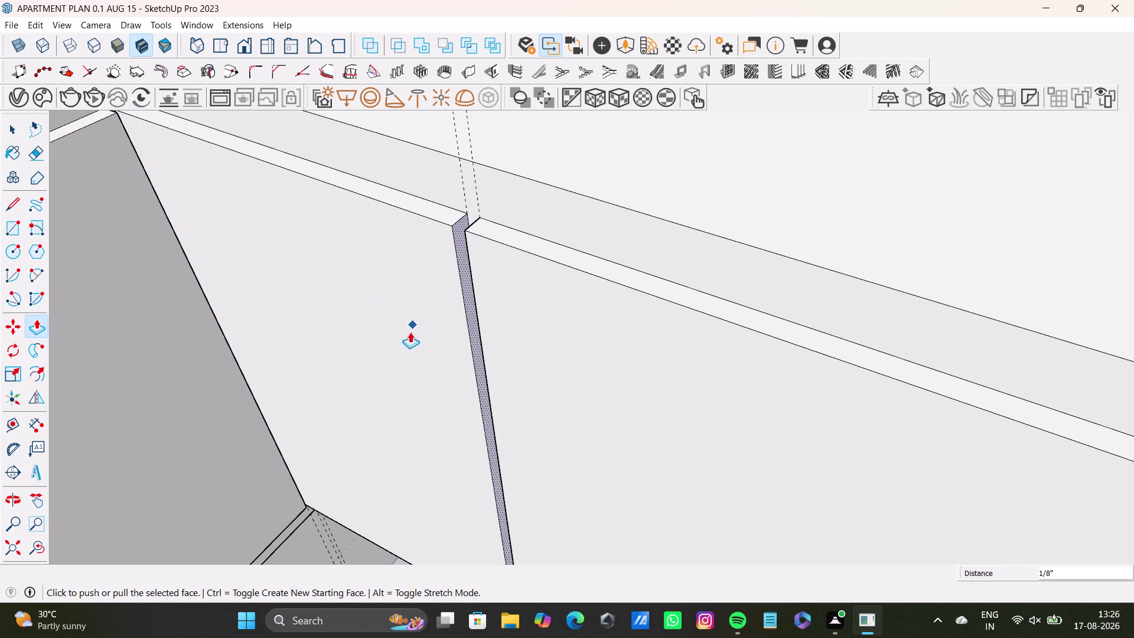
Zoom and orbit in close to the small end face at the strip's corner.
scroll(down, 3)
scroll(up, 3)
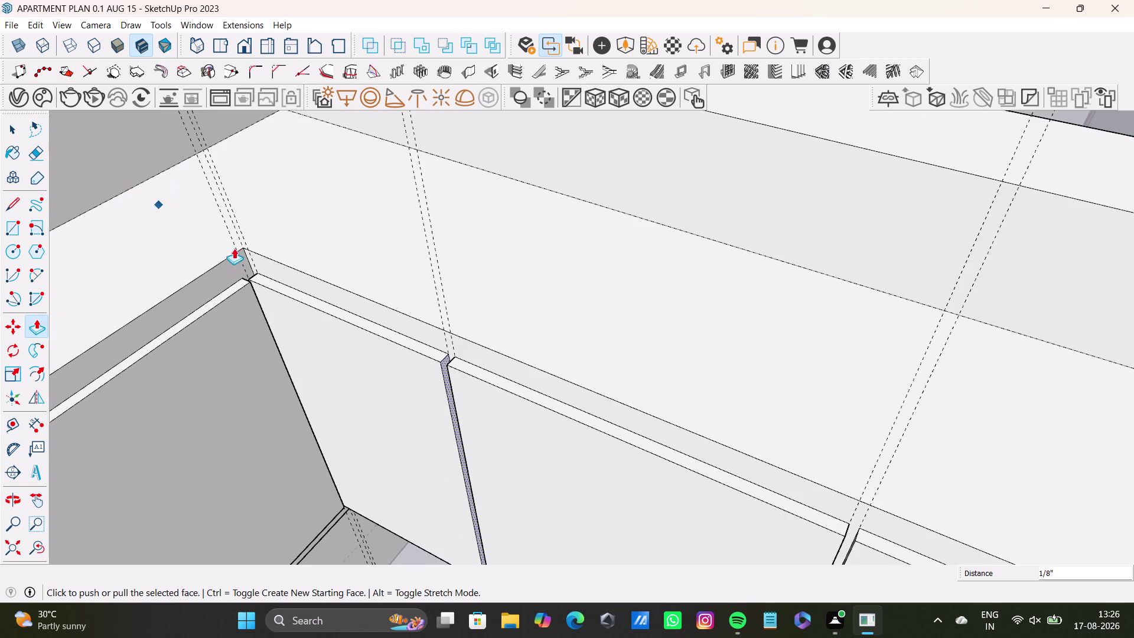
scroll(up, 3)
scroll(up, 3)
scroll(up, 3)
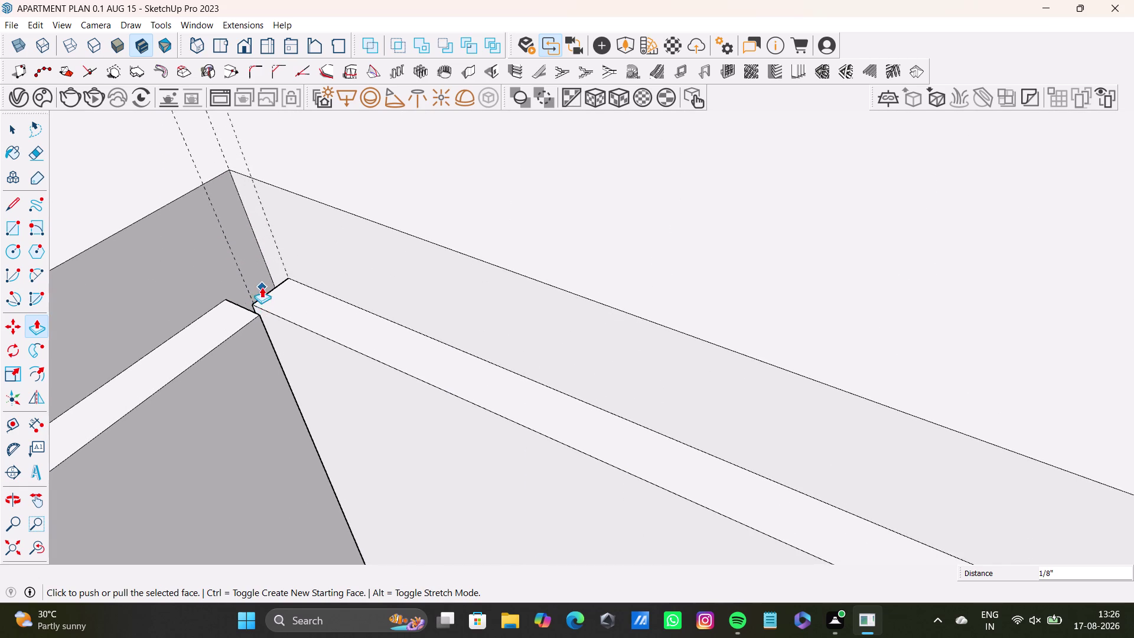
middle_drag(262, 287, 369, 317)
scroll(up, 3)
middle_drag(291, 394, 412, 402)
scroll(up, 3)
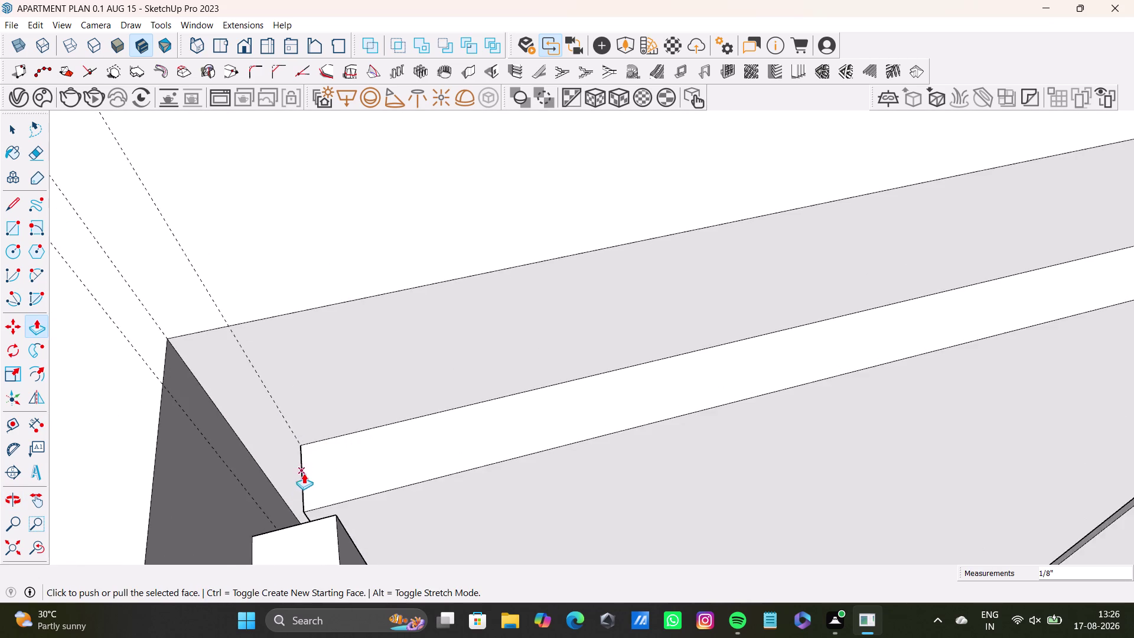
scroll(up, 3)
middle_drag(295, 479, 331, 406)
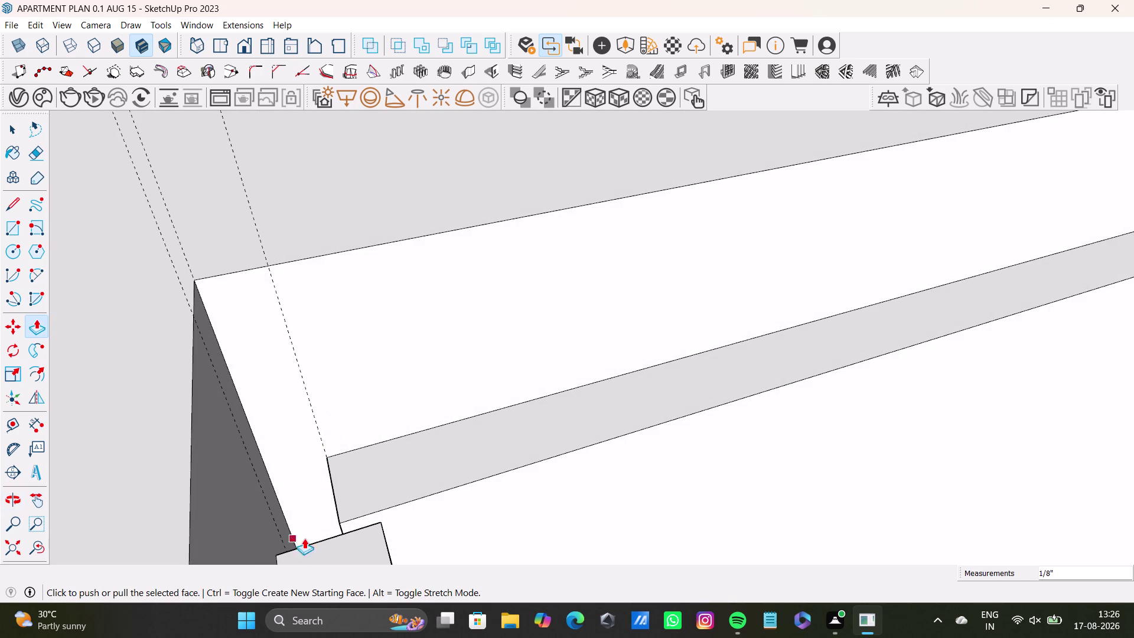
scroll(up, 3)
middle_drag(330, 490, 355, 447)
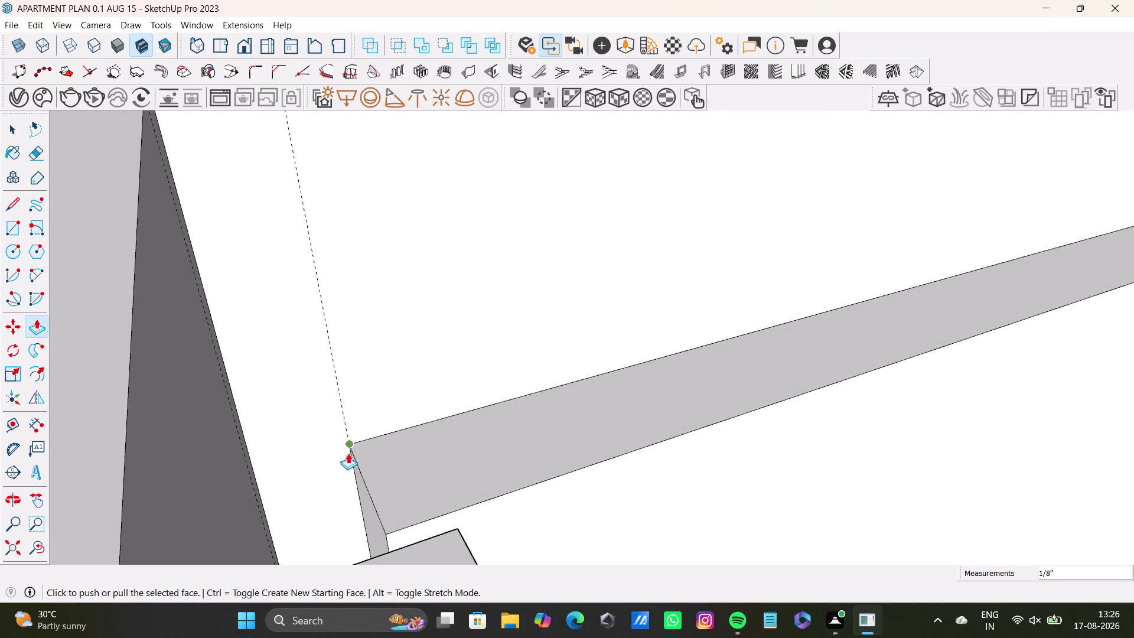
Select the small corner end face and push it in 1/8 inch.
key(space)
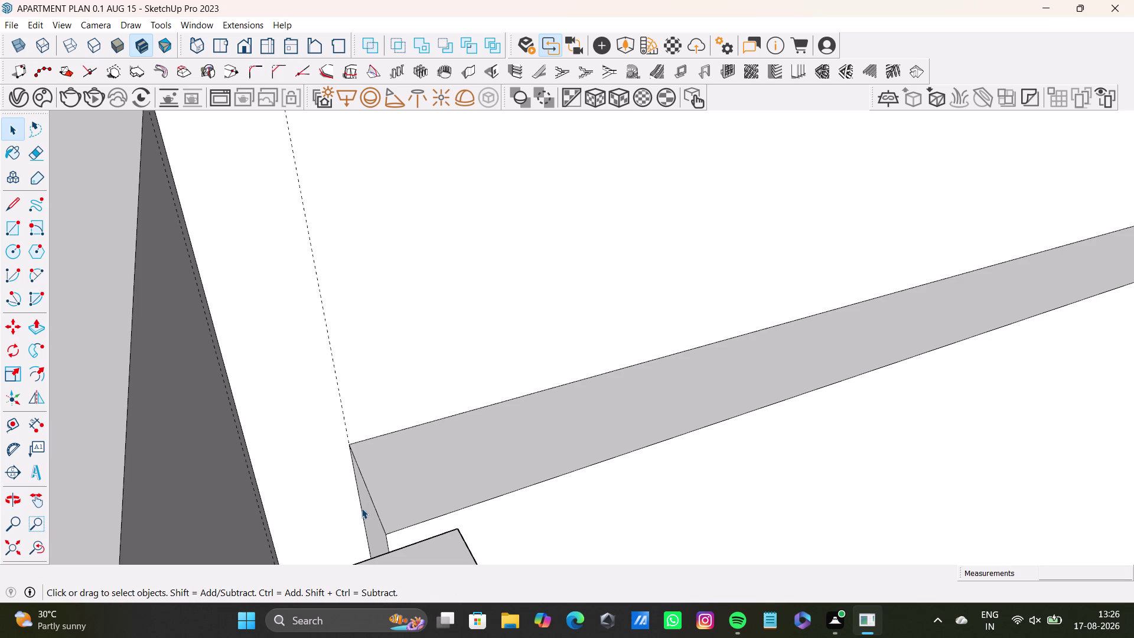
click(363, 506)
click(366, 510)
key(p)
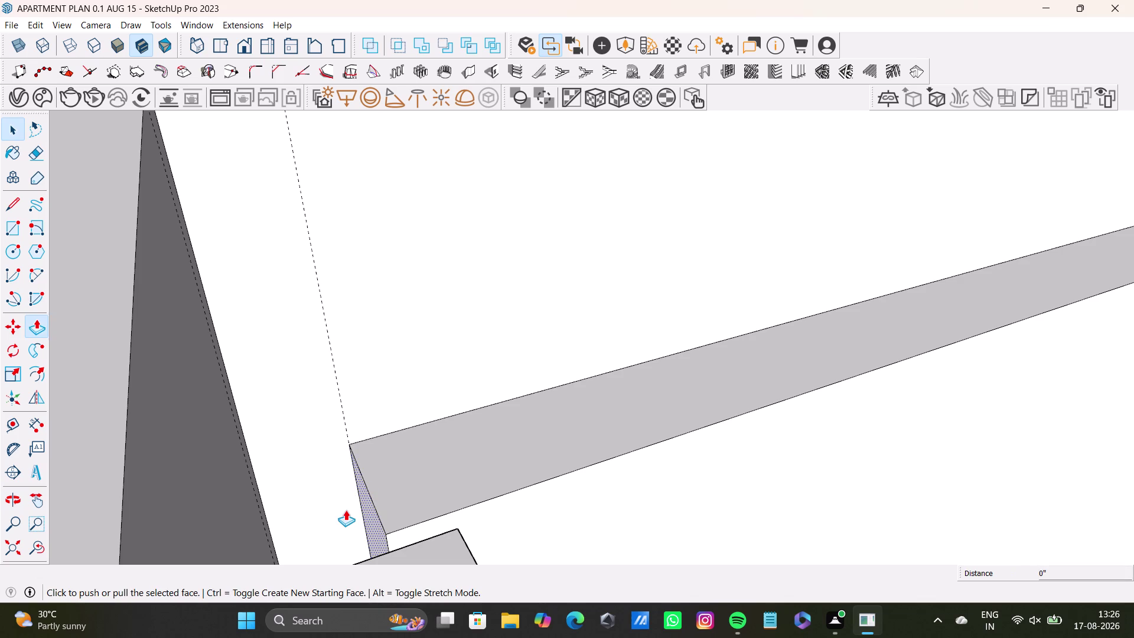
drag(370, 513, 392, 508)
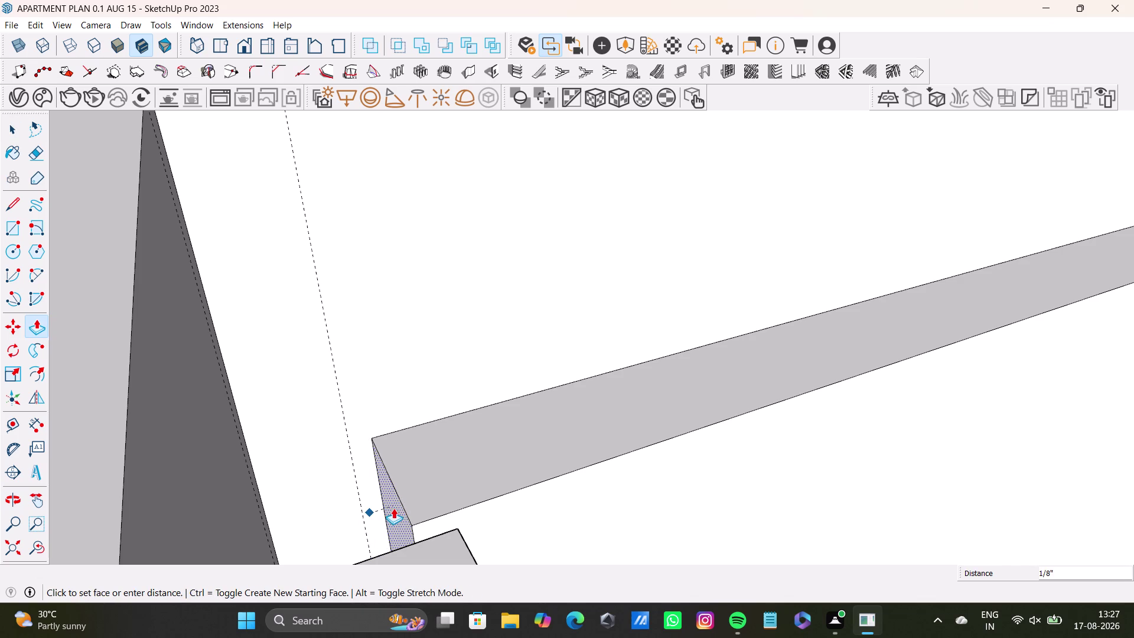
drag(393, 509, 404, 503)
middle_drag(447, 503, 272, 534)
Orbit back from the corner to view the shutter tops and whole cabinet.
scroll(down, 3)
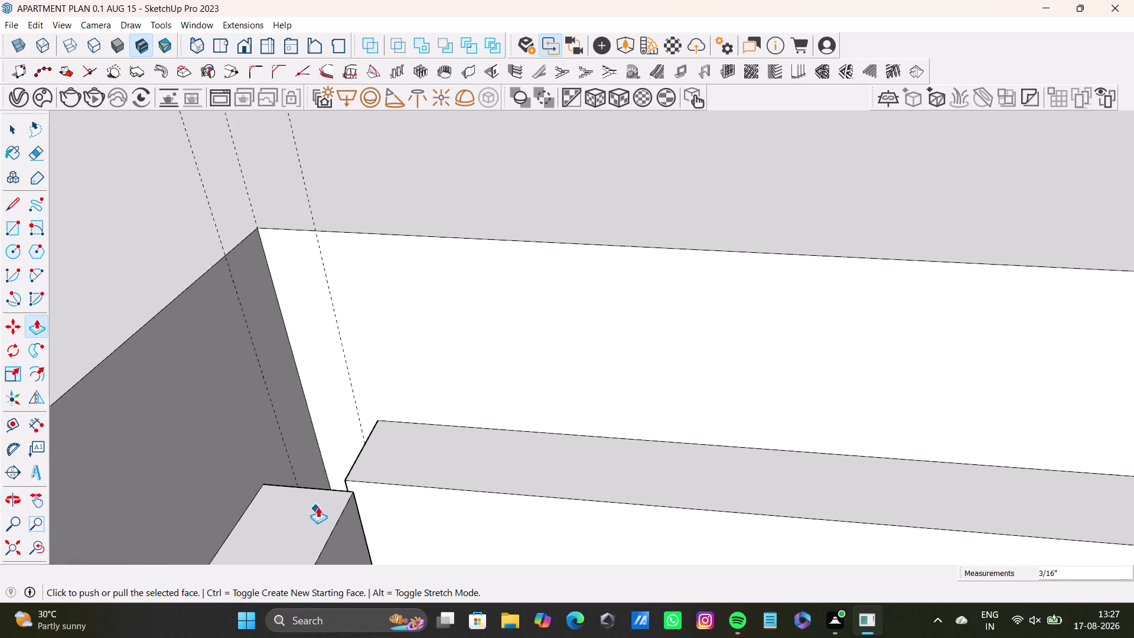
middle_drag(343, 497, 312, 583)
scroll(down, 3)
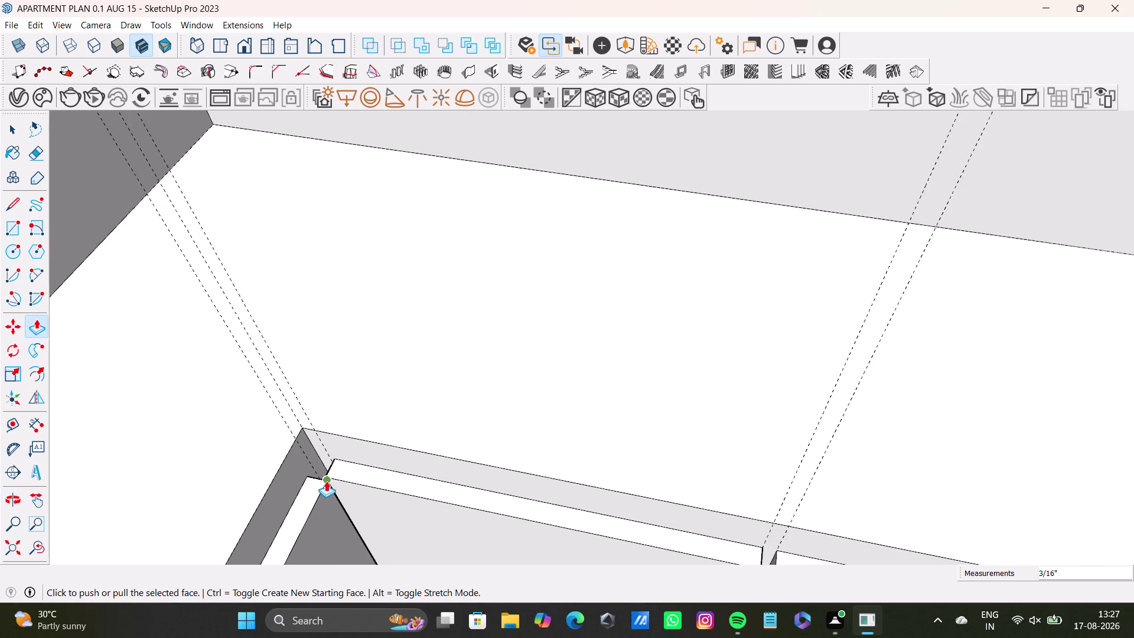
scroll(down, 3)
scroll(down, 3)
middle_drag(541, 519, 428, 437)
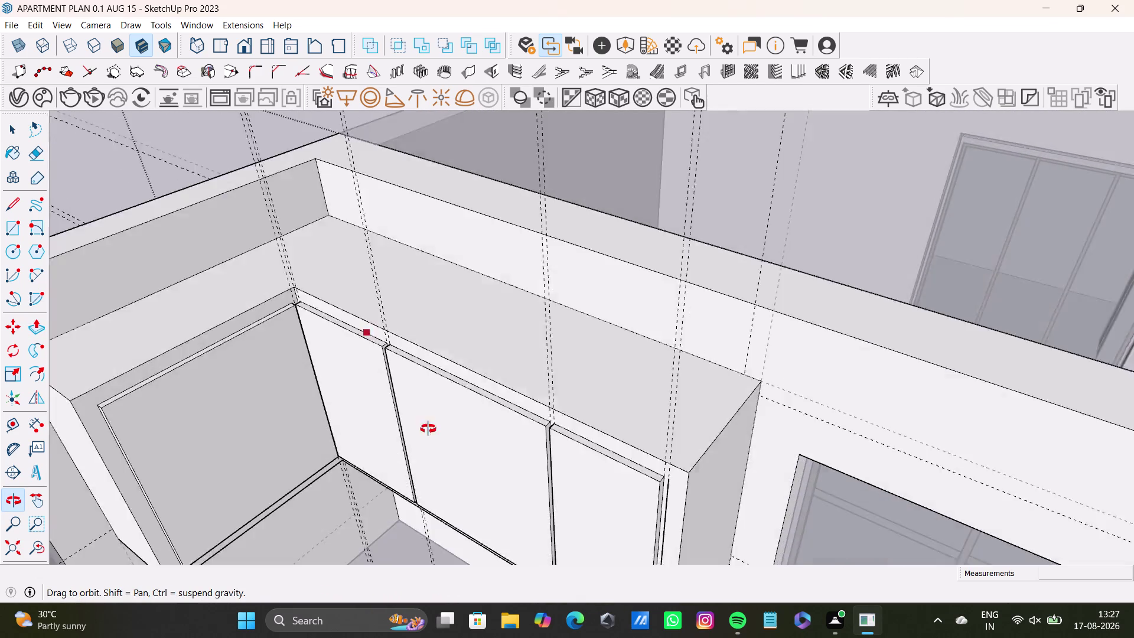
middle_drag(428, 437, 428, 396)
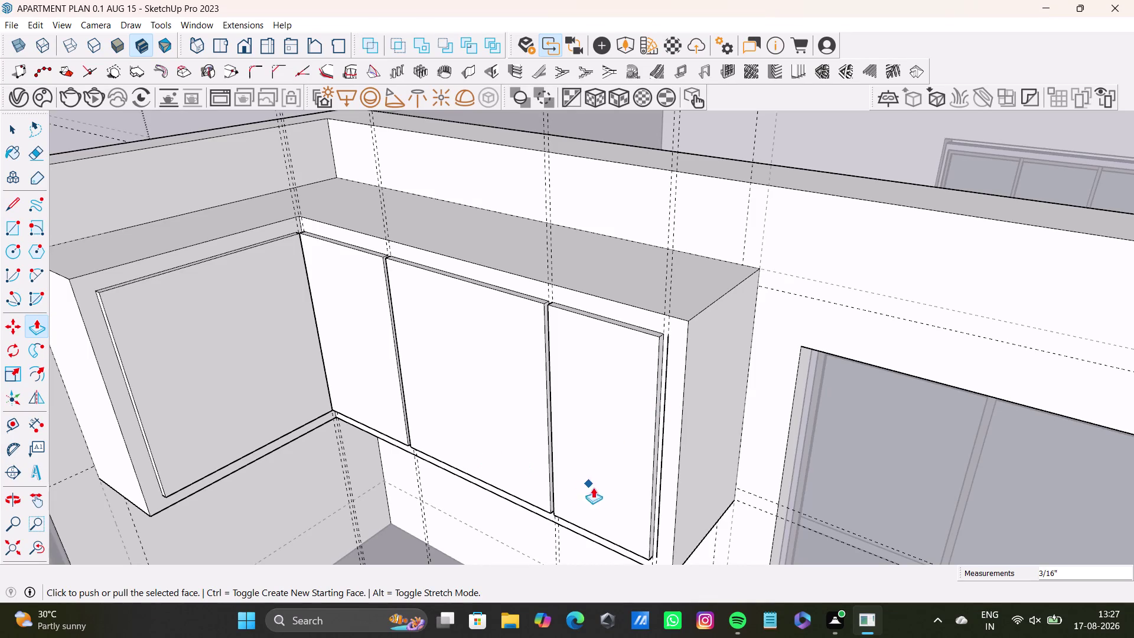
Orbit under the cabinet, then line up the thin top strip above the shutters.
scroll(up, 3)
middle_drag(442, 427, 453, 333)
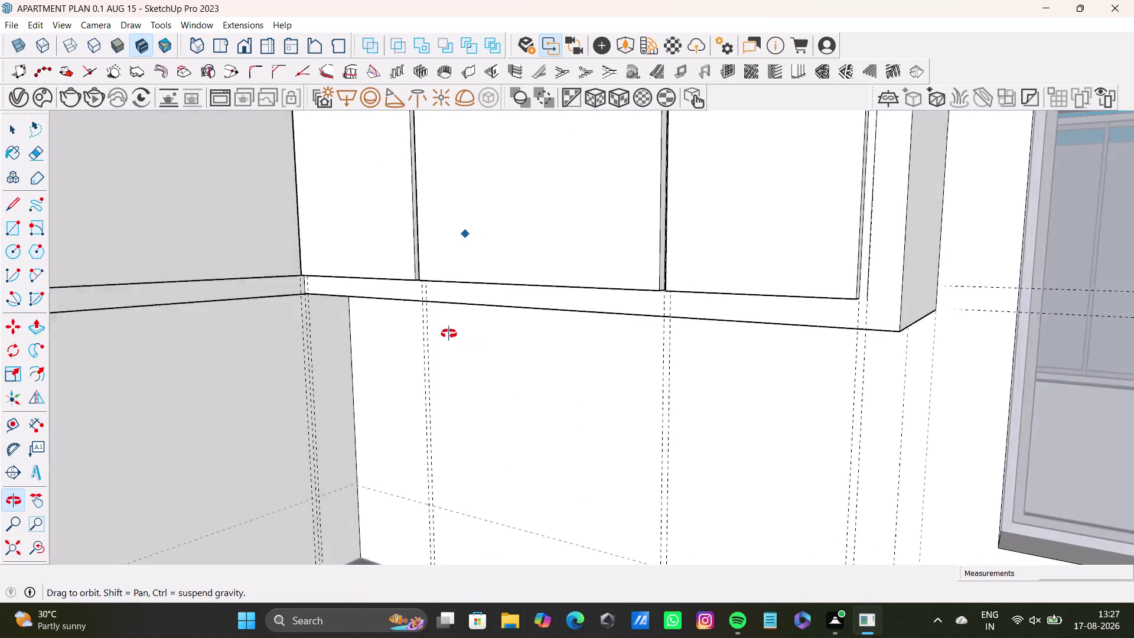
middle_drag(453, 334, 421, 452)
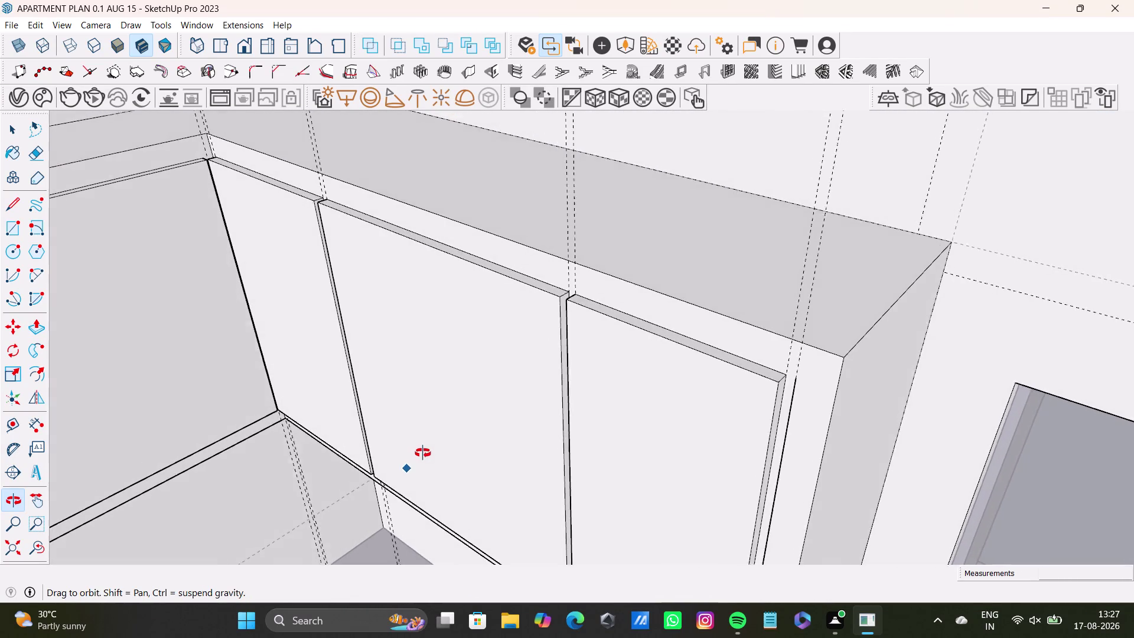
middle_drag(422, 452, 423, 453)
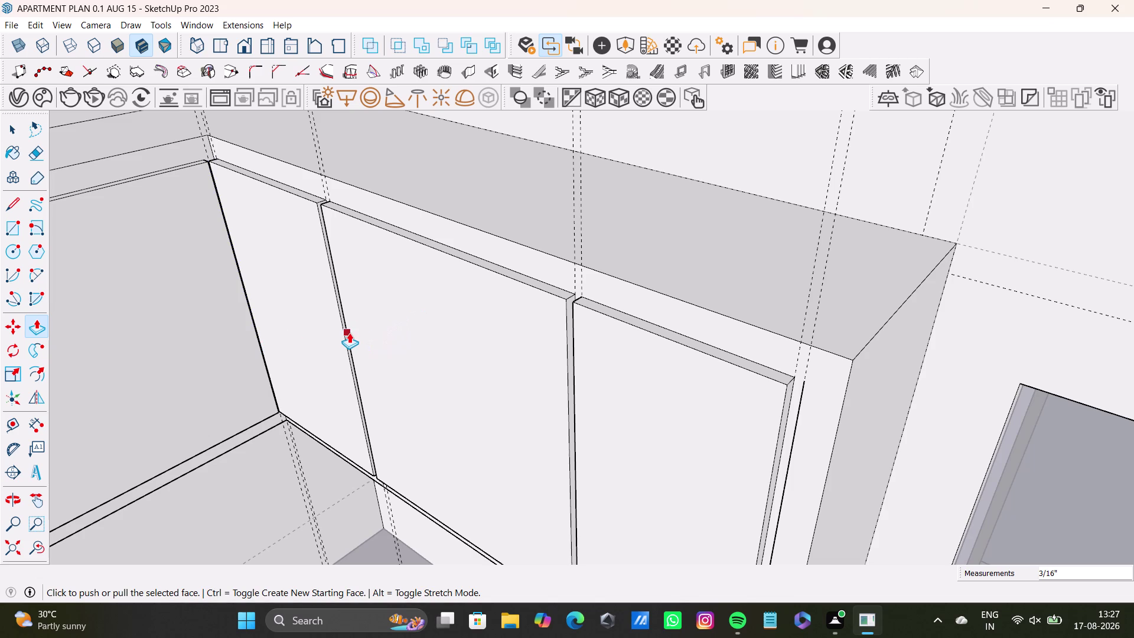
scroll(down, 3)
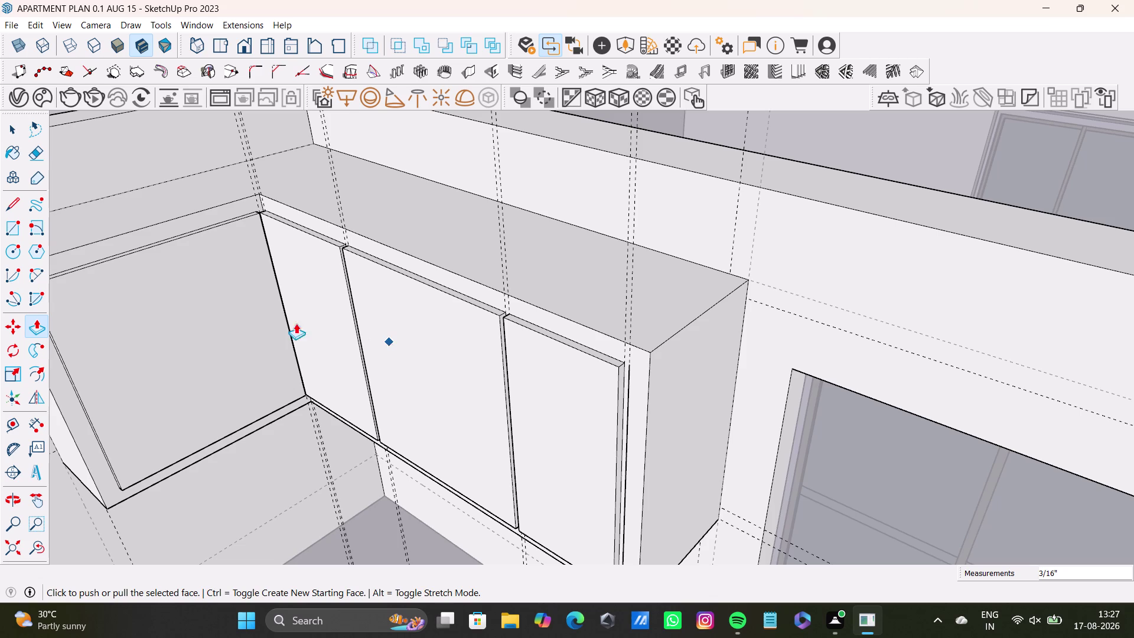
scroll(up, 3)
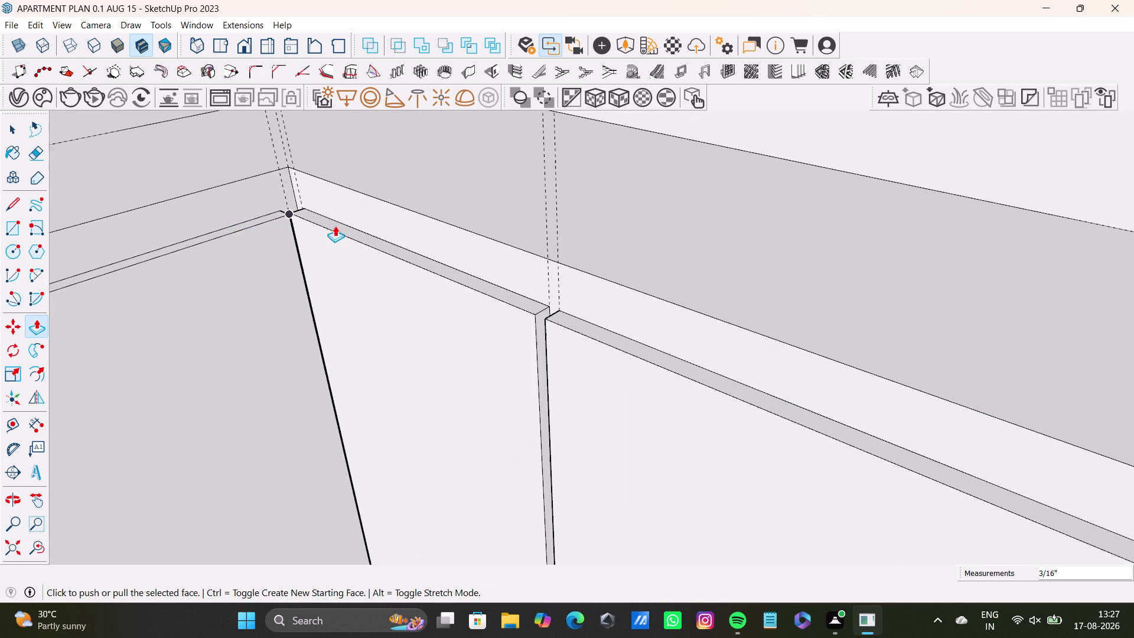
scroll(up, 3)
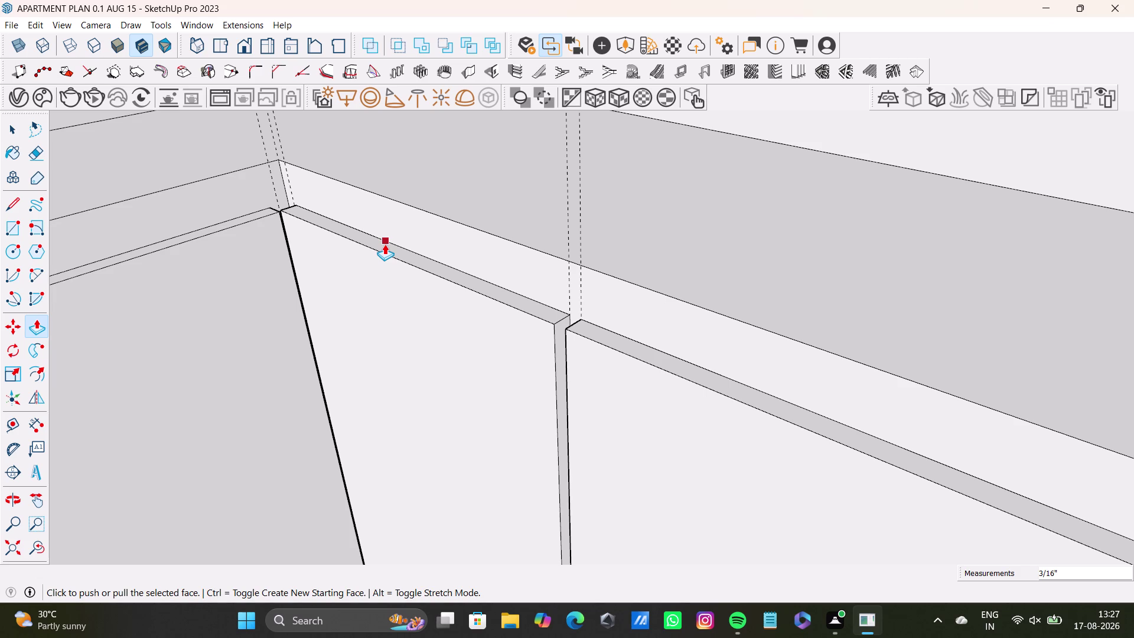
scroll(down, 3)
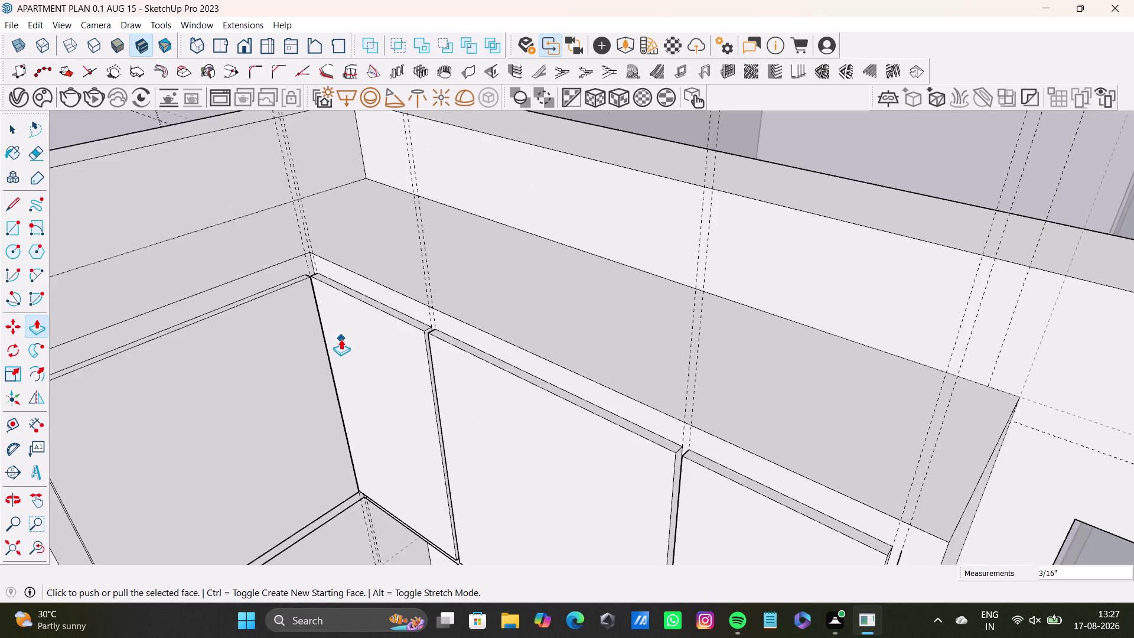
scroll(down, 3)
key(space)
Clear the selection and orbit to the wall corner beside the window.
click(330, 206)
click(335, 203)
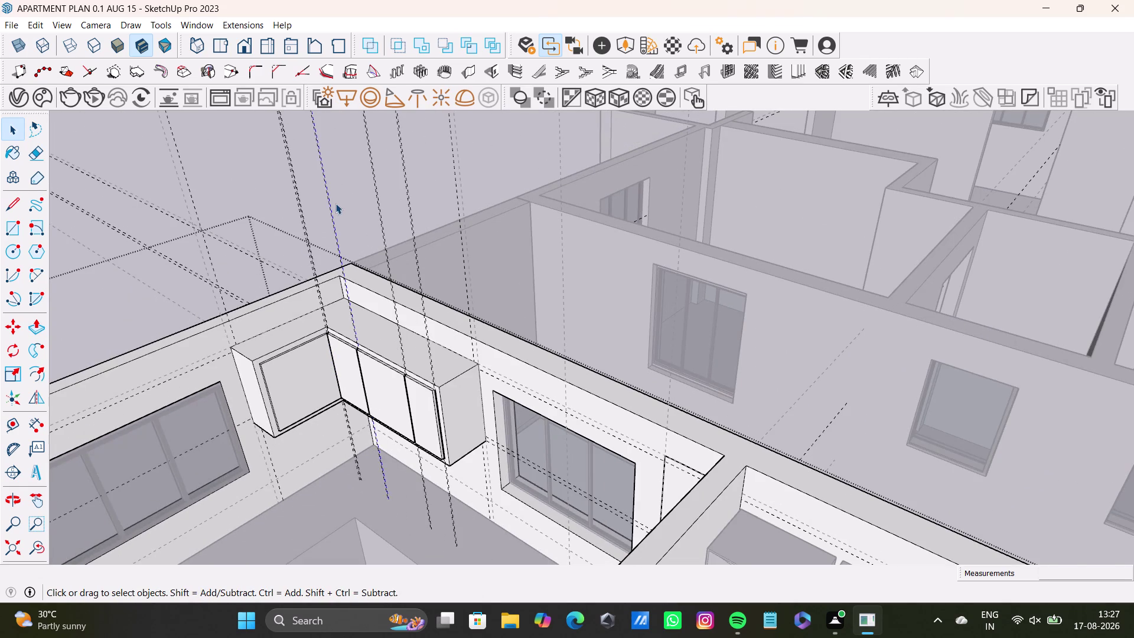
click(355, 204)
scroll(down, 3)
middle_drag(364, 377, 494, 372)
middle_drag(502, 420, 514, 422)
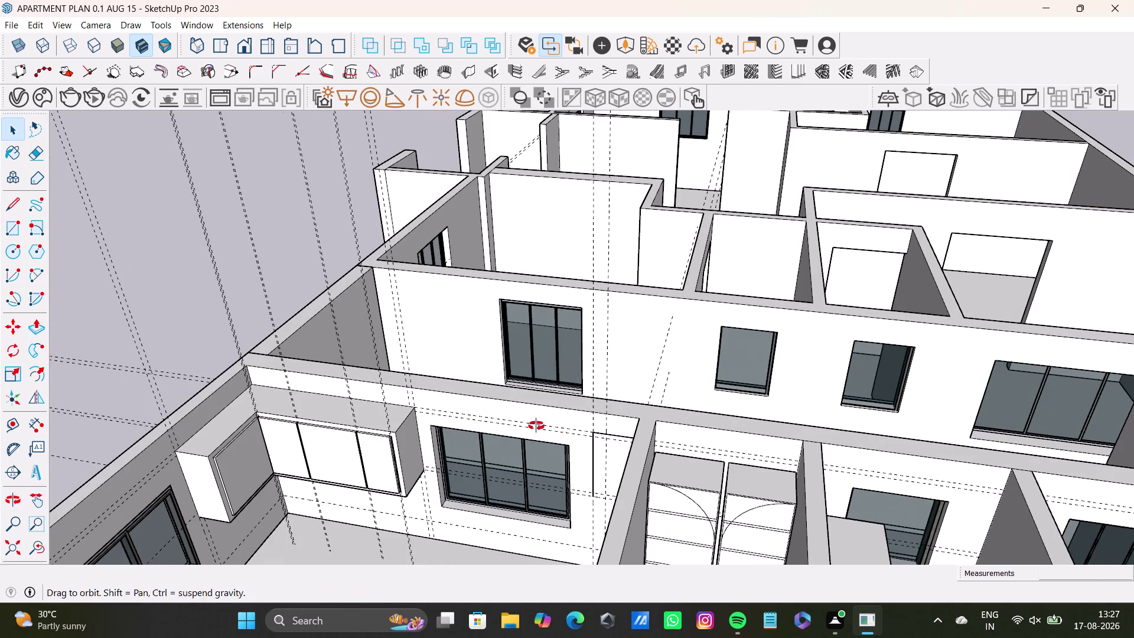
middle_drag(514, 422, 694, 448)
middle_drag(687, 434, 663, 303)
scroll(up, 3)
middle_drag(626, 359, 664, 235)
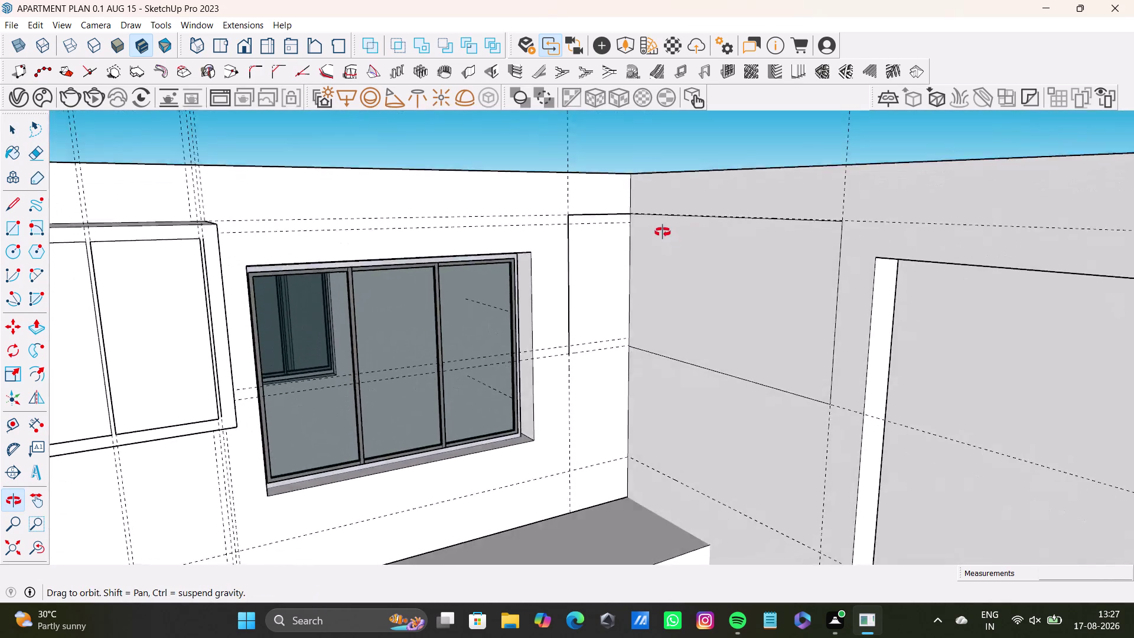
middle_drag(664, 235, 644, 222)
scroll(up, 3)
middle_drag(576, 357, 563, 372)
Draw a short line from the guide intersection to the wall's corner edge.
click(12, 205)
scroll(up, 3)
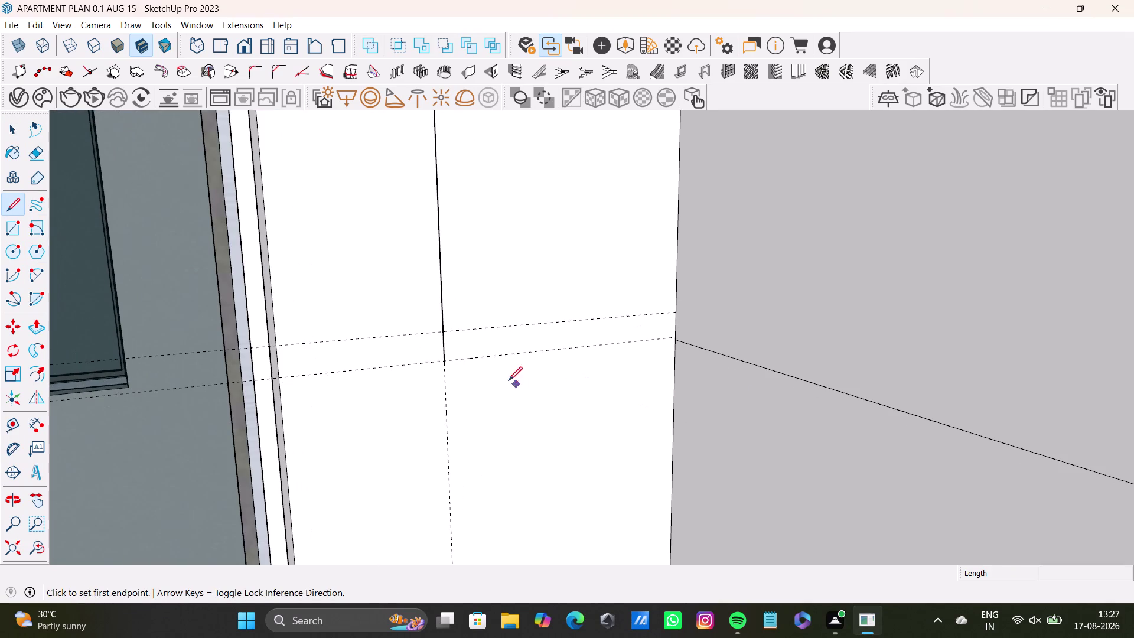
click(449, 364)
click(675, 340)
key(space)
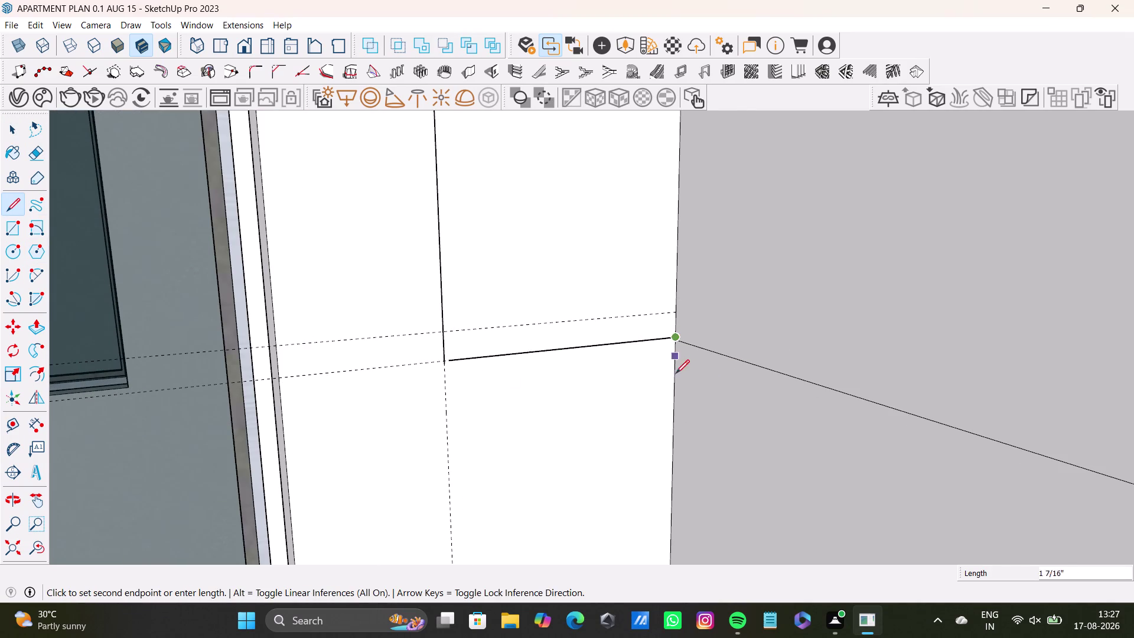
scroll(down, 3)
middle_drag(682, 398, 475, 404)
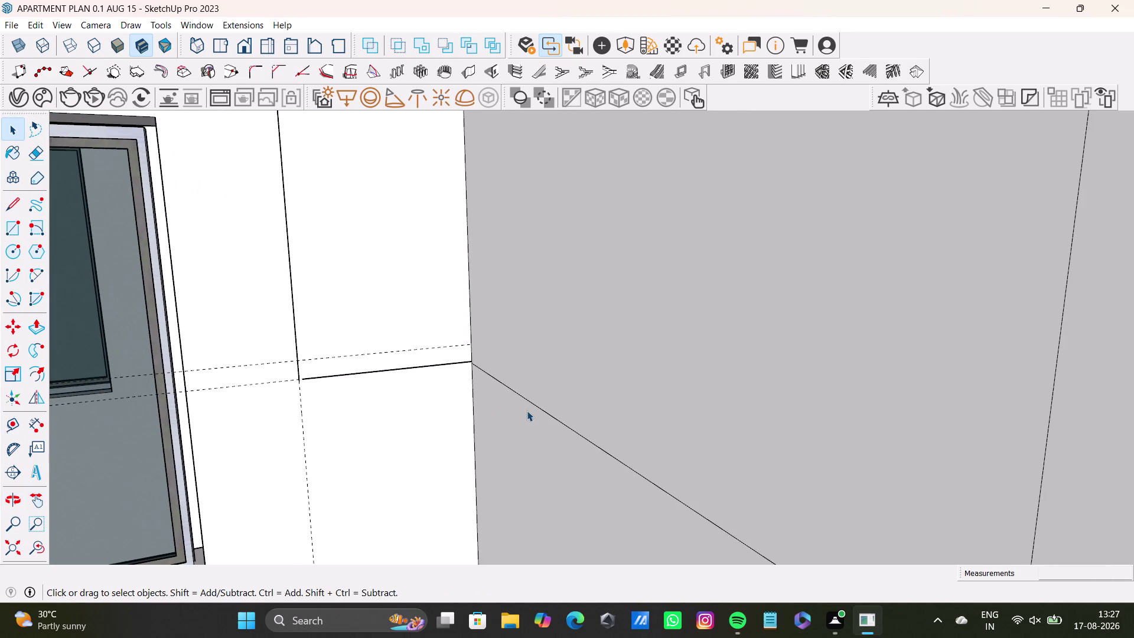